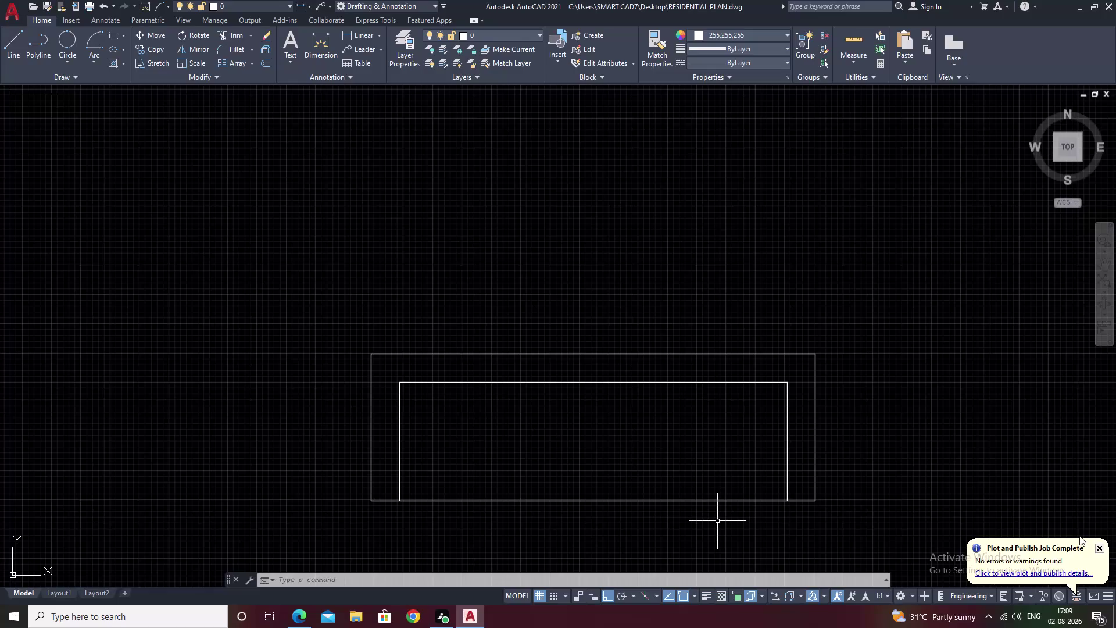
Offset the inner right edge by 41 three times to create seat dividers.
text(o)
key(space)
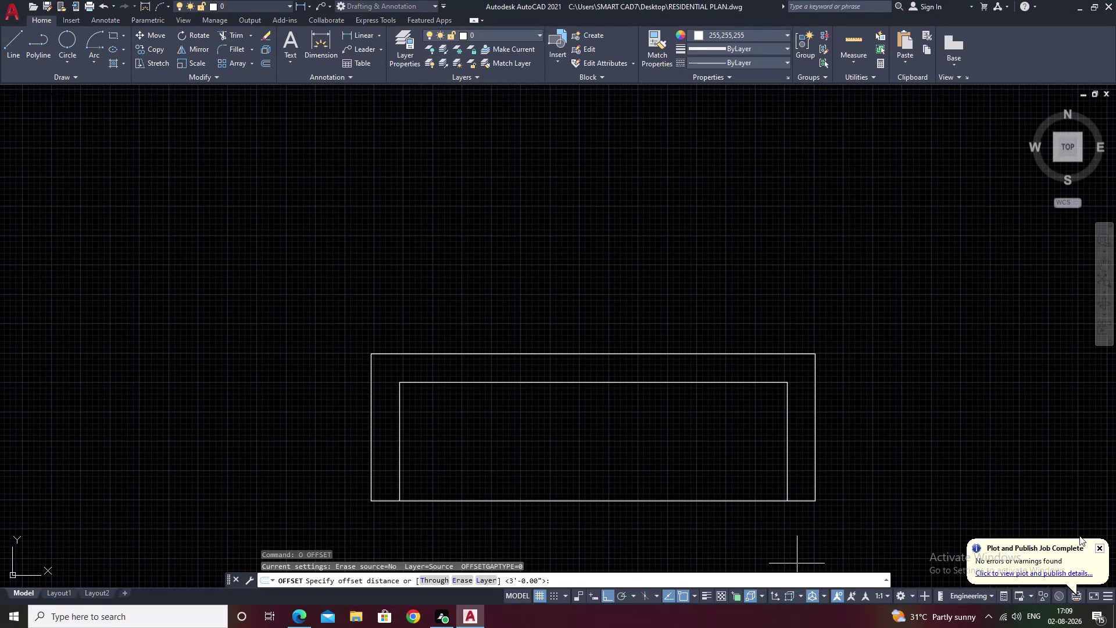
text(41)
key(space)
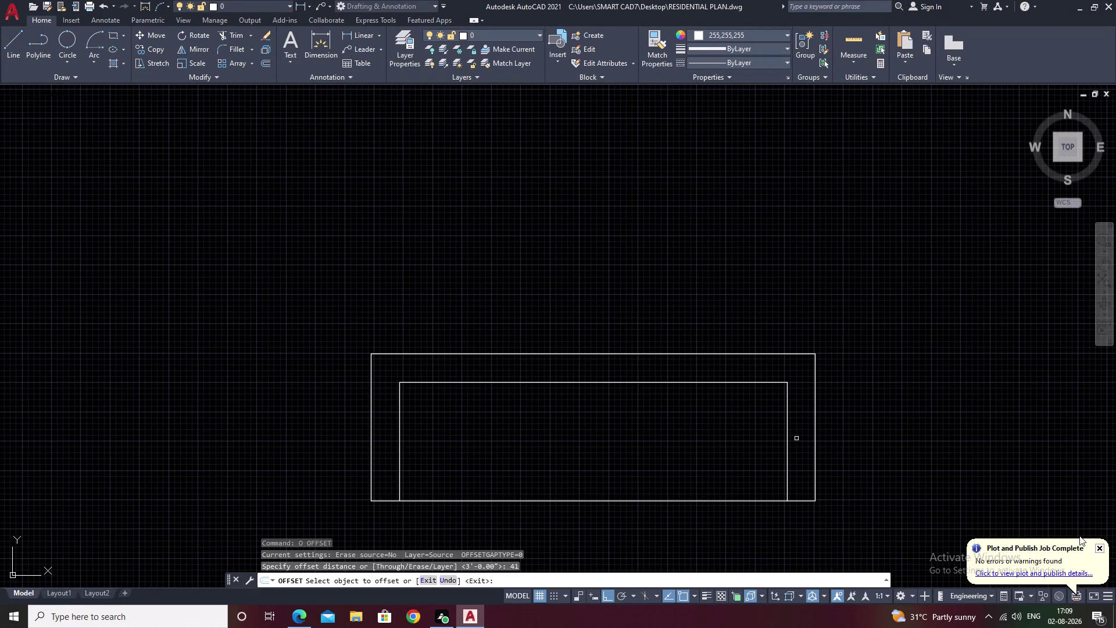
click(788, 439)
click(679, 436)
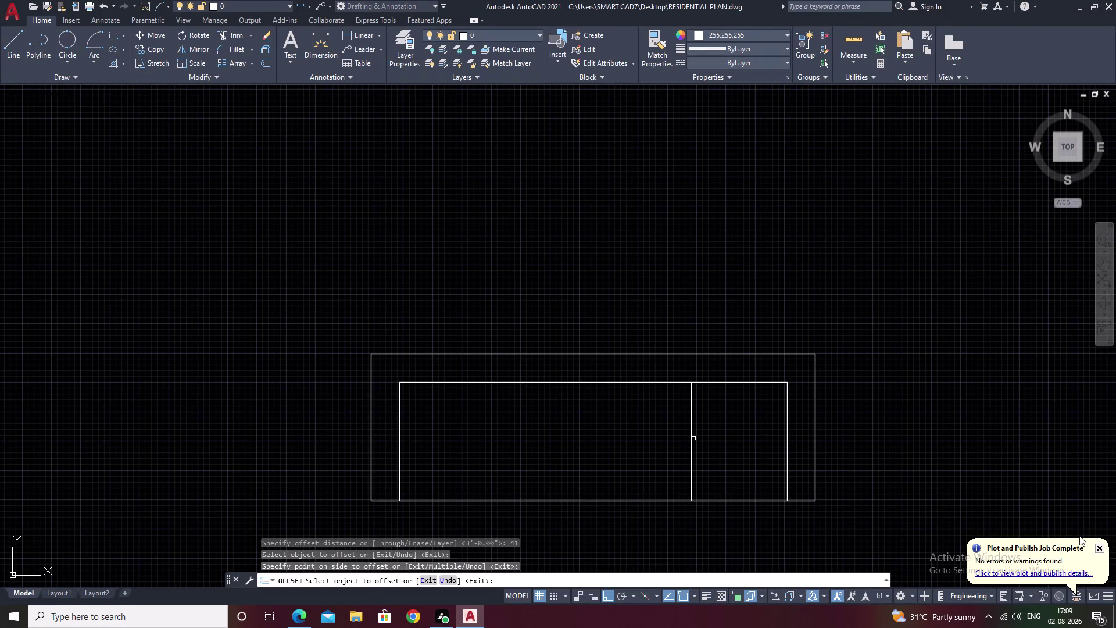
click(692, 439)
click(536, 422)
click(596, 435)
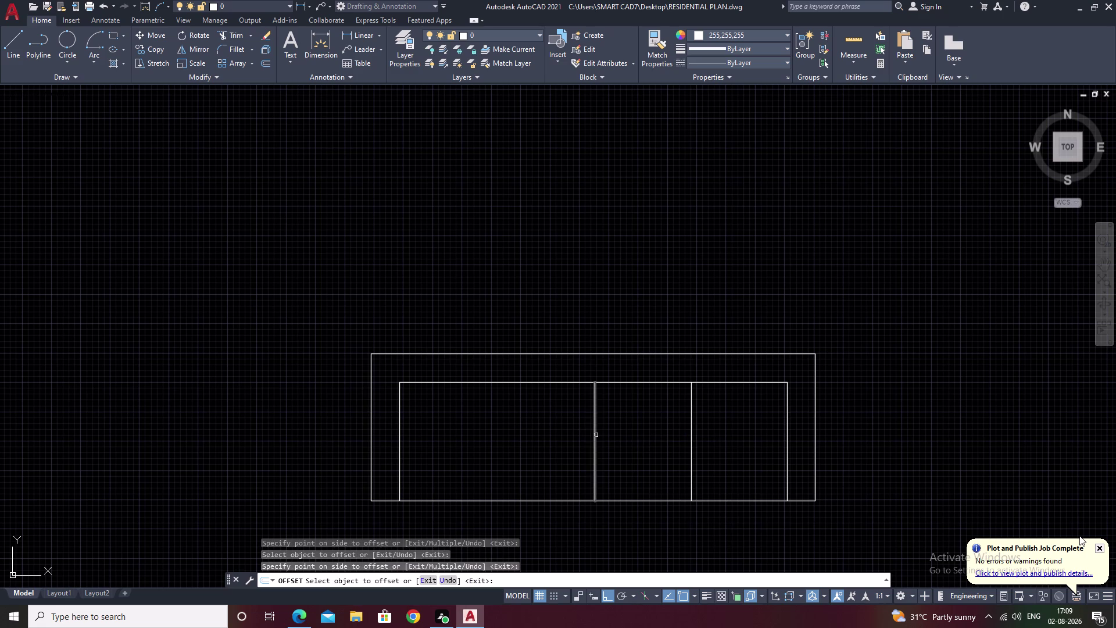
click(457, 419)
Finish the offsets and select the whole divided sofa.
scroll(down, 3)
key(Escape)
drag(635, 383, 652, 536)
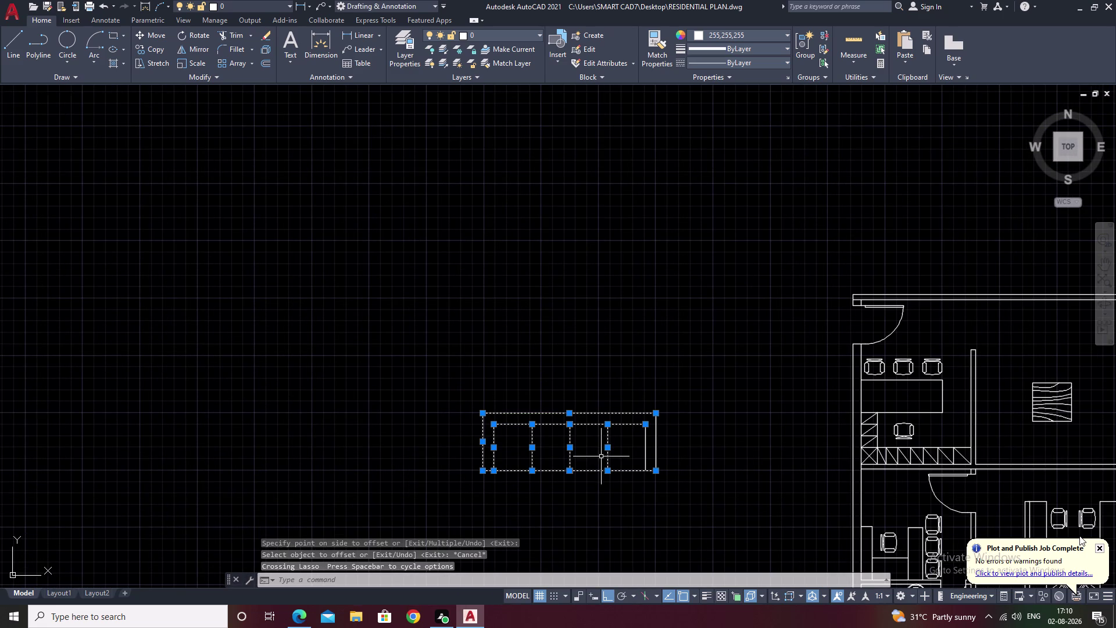
drag(700, 416, 623, 457)
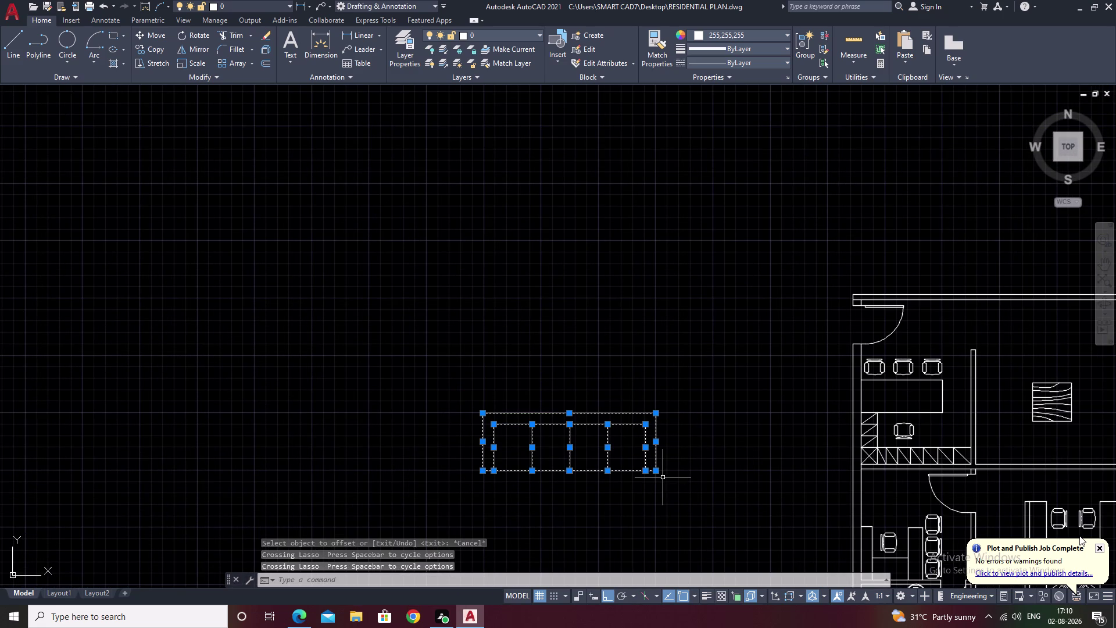
Rotate the sofa 180° about a pivot point with ROTATE.
text(ro)
key(space)
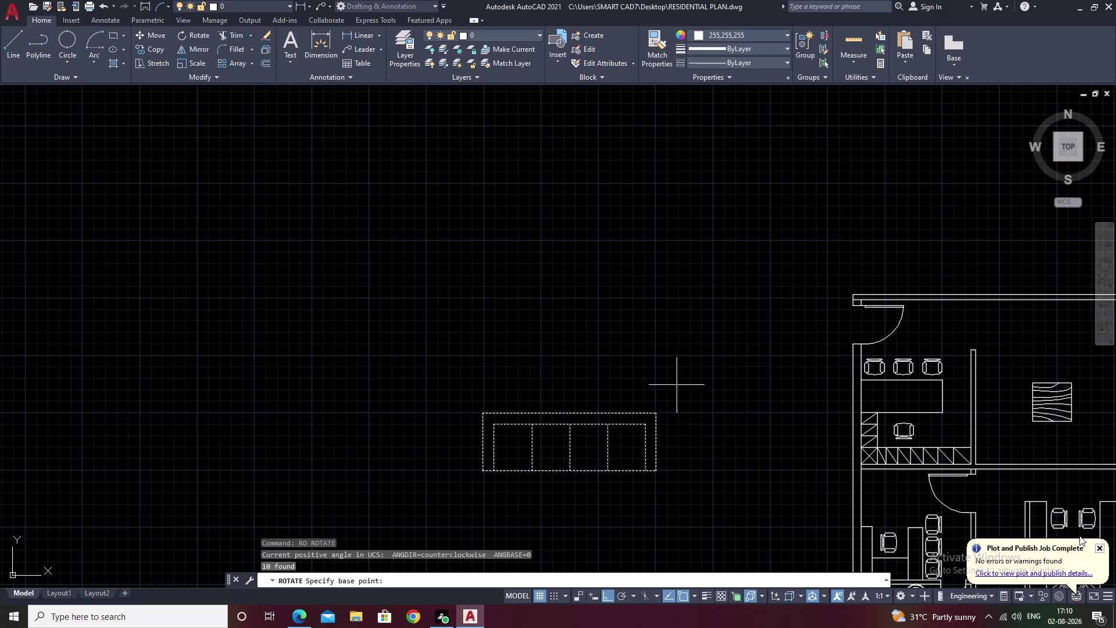
click(660, 416)
click(482, 346)
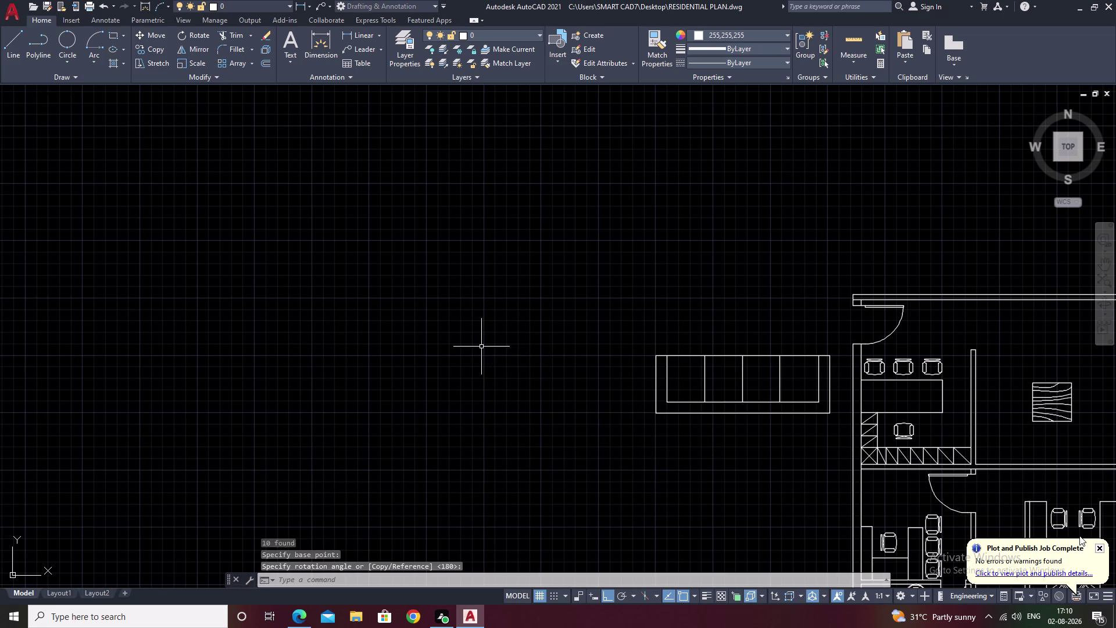
scroll(down, 3)
middle_drag(534, 391, 356, 373)
scroll(up, 3)
drag(514, 308, 368, 412)
key(Escape)
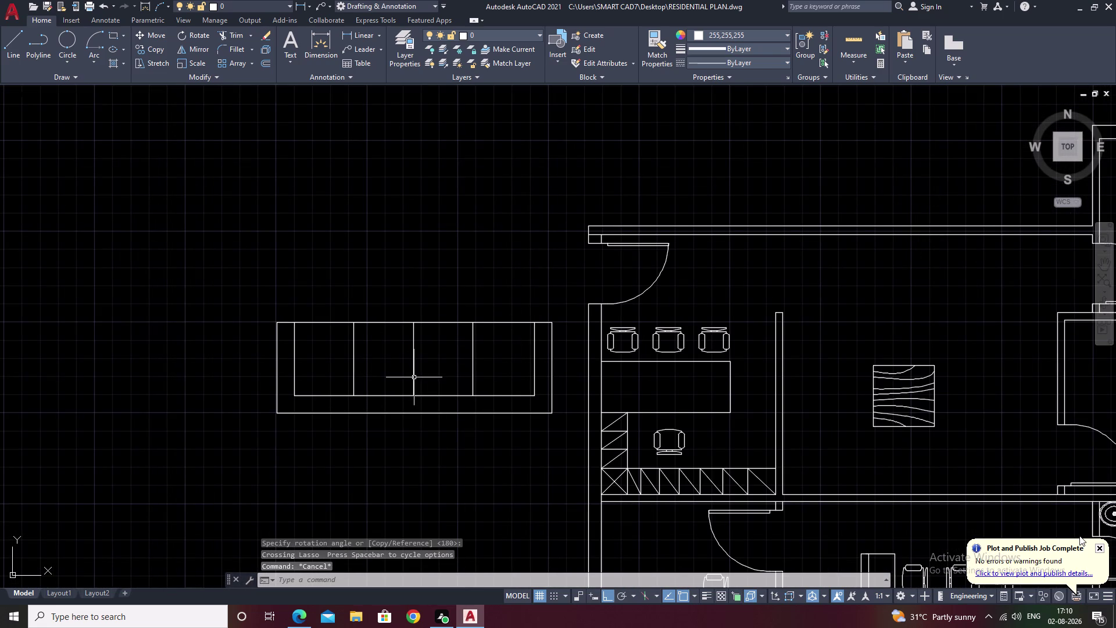
Reselect the sofa and try shrinking it with SCALE.
drag(560, 322, 390, 464)
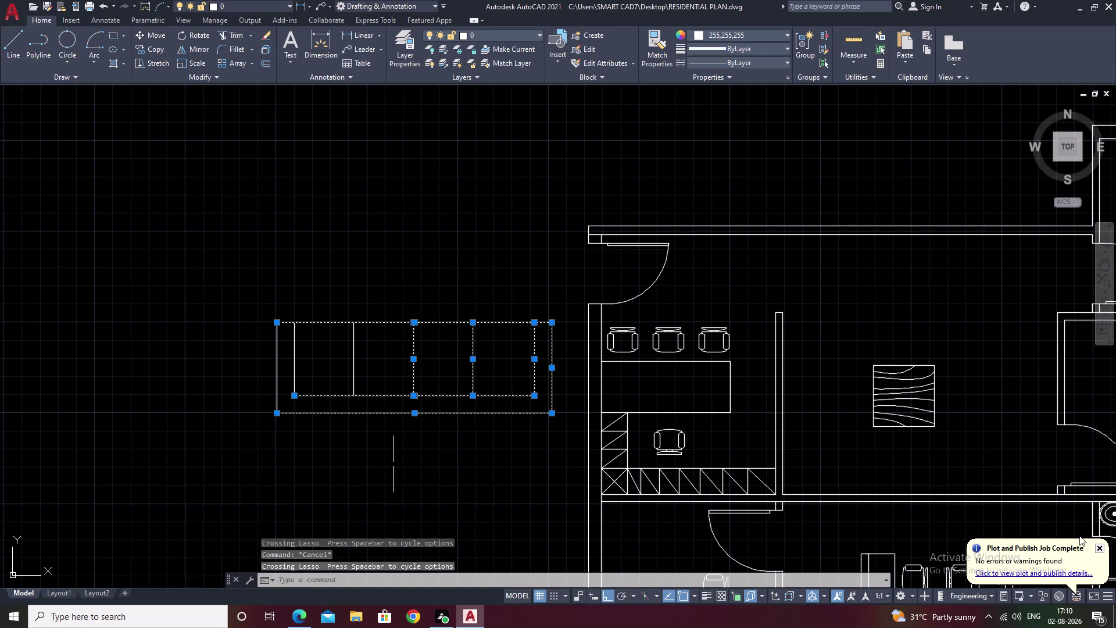
drag(325, 305, 266, 361)
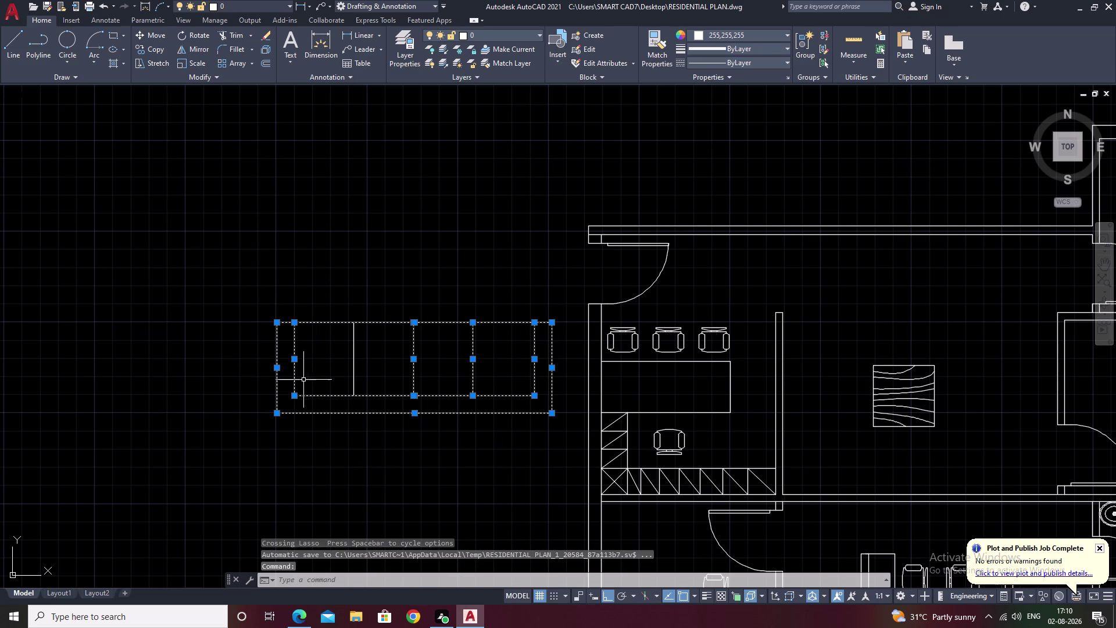
text(sc)
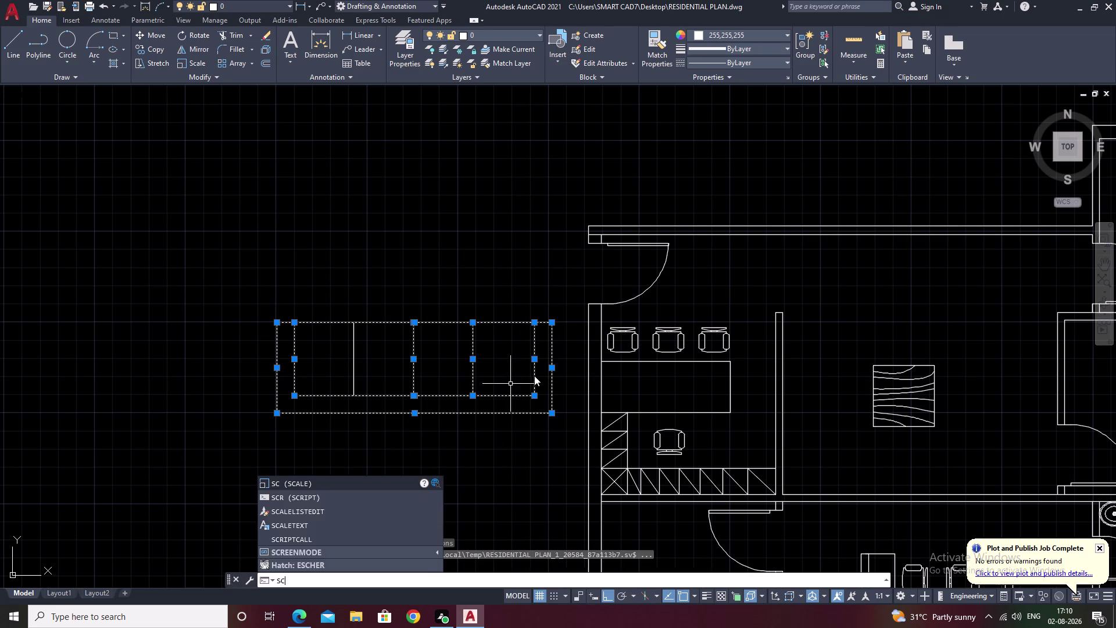
key(space)
drag(551, 323, 545, 328)
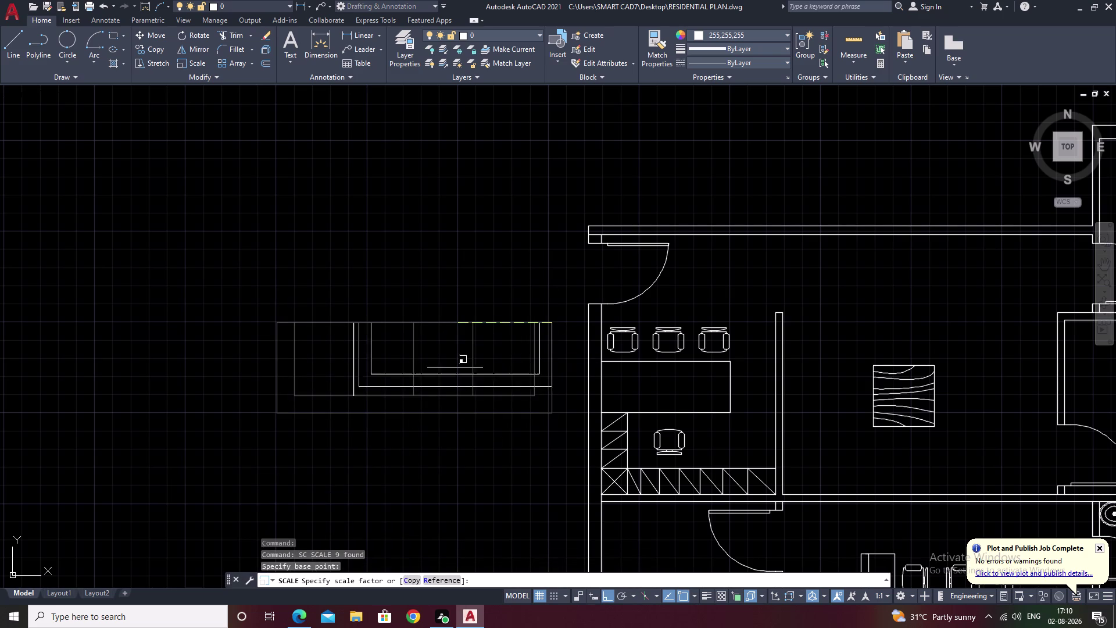
click(455, 368)
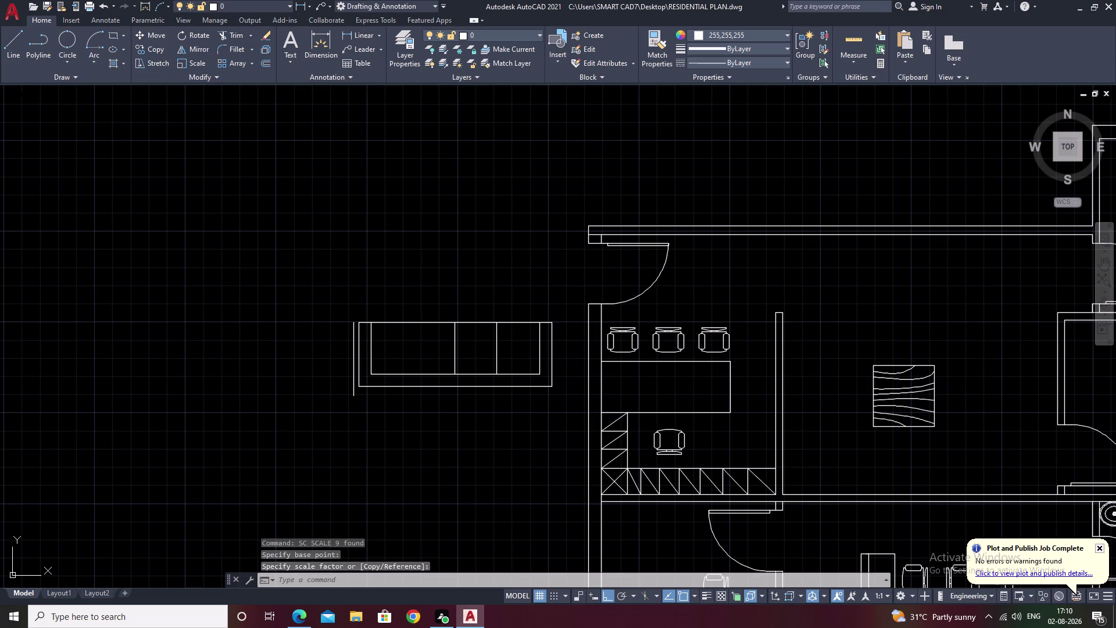
scroll(up, 3)
Erase the stray vertical line left of the sofa.
click(338, 358)
click(342, 358)
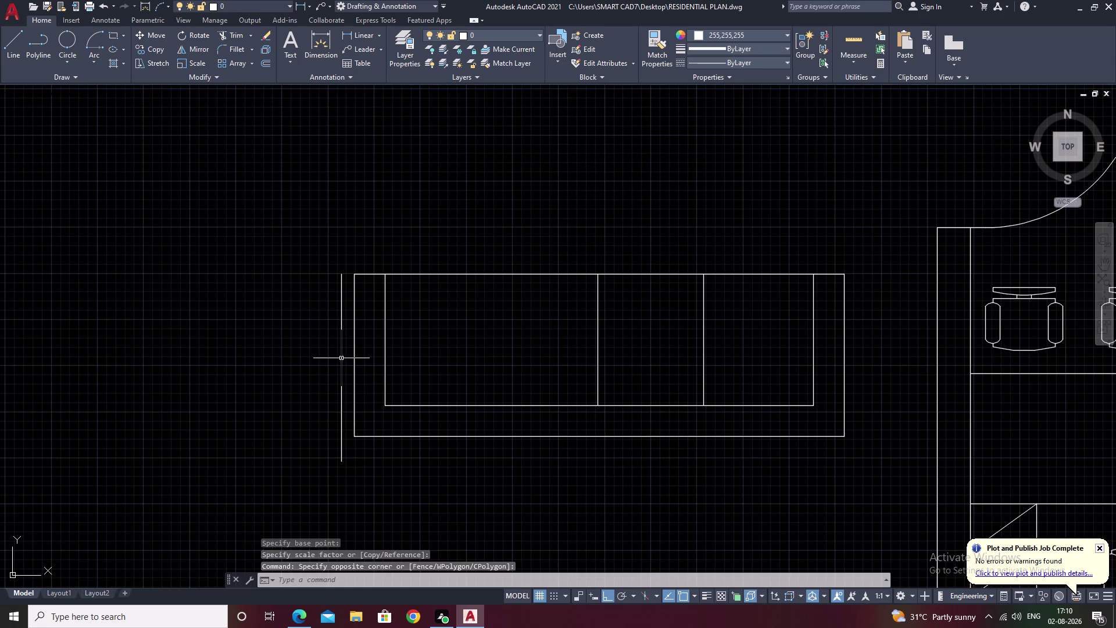
key(Escape)
drag(346, 354, 335, 356)
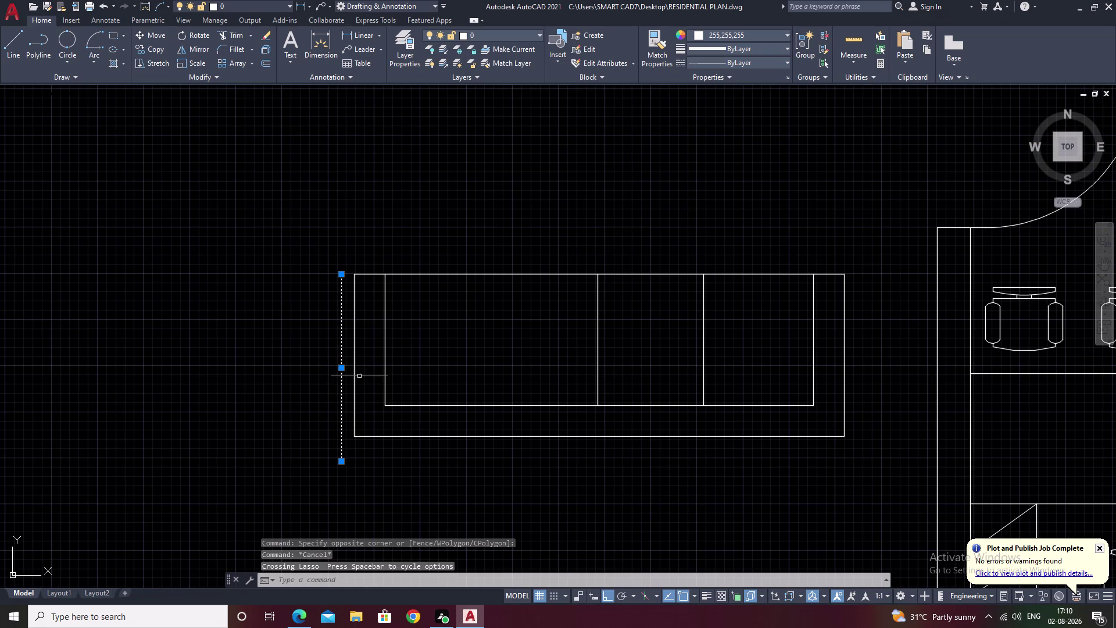
text(e)
key(space)
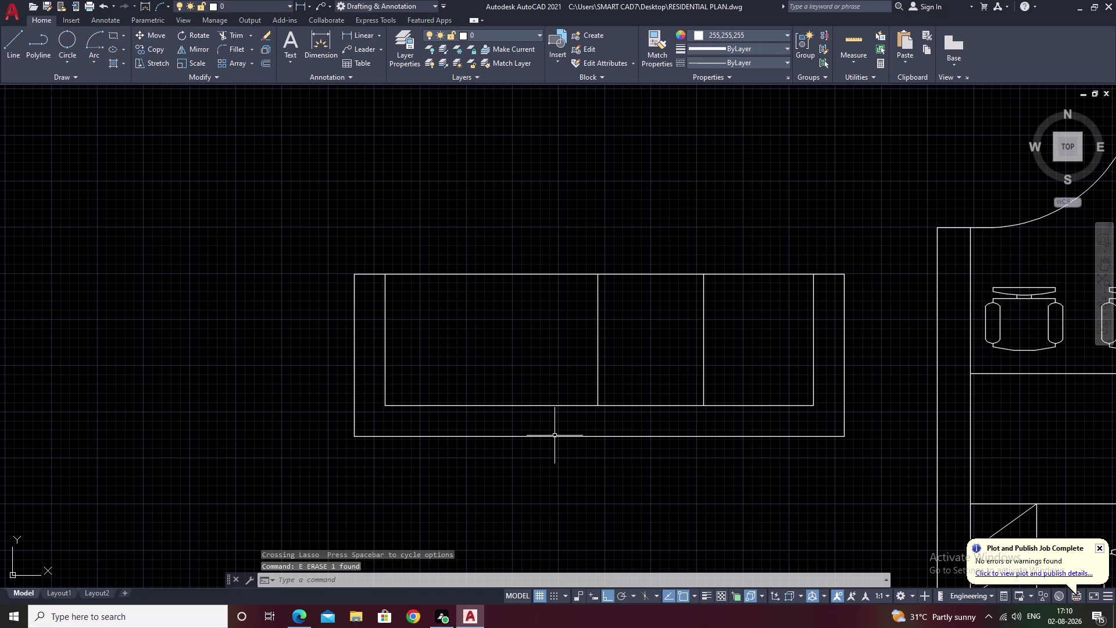
Undo the erase and resize, pan out to the plan, and reselect the sofa.
key(ctrl+z)
key(ctrl+z)
key(ctrl+z)
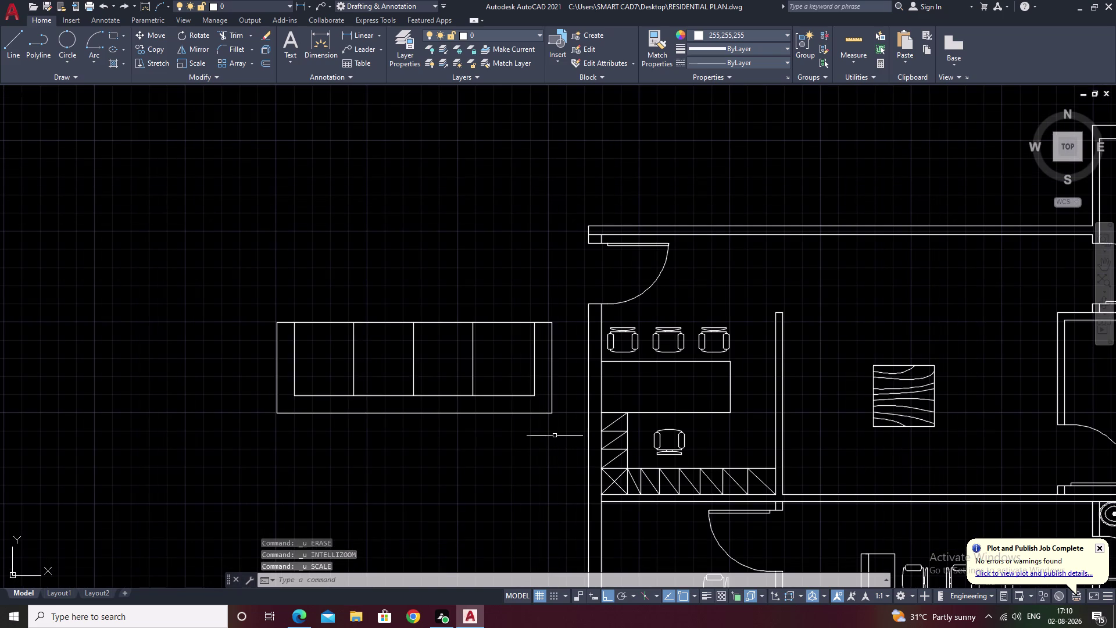
key(ctrl+z)
middle_drag(780, 462, 394, 395)
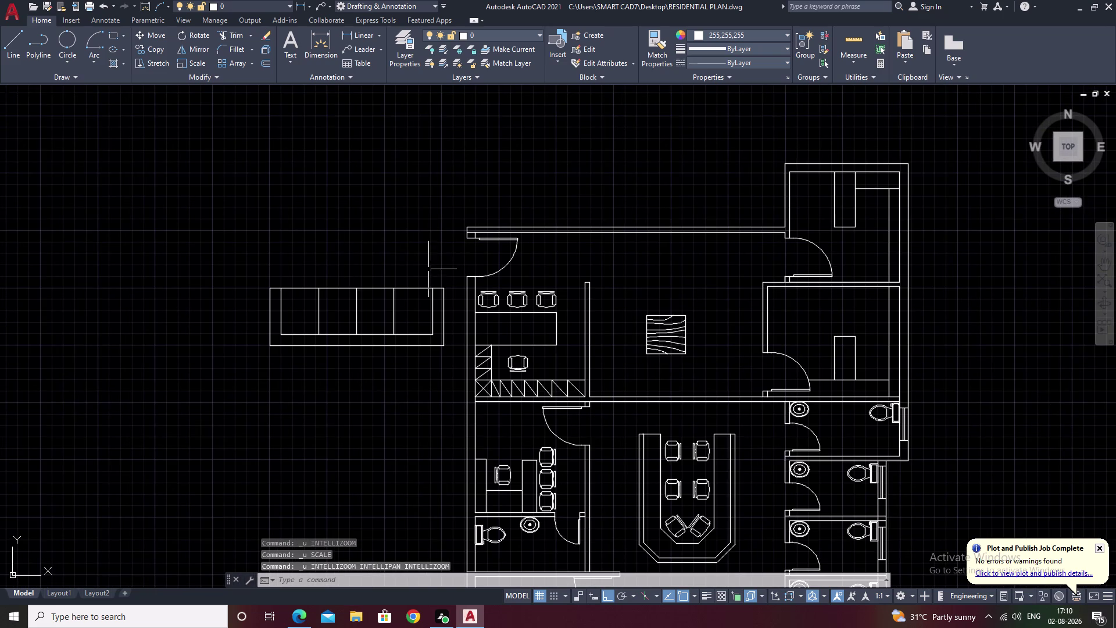
drag(442, 276, 297, 372)
Select the sofa and pan across the plan view.
scroll(up, 3)
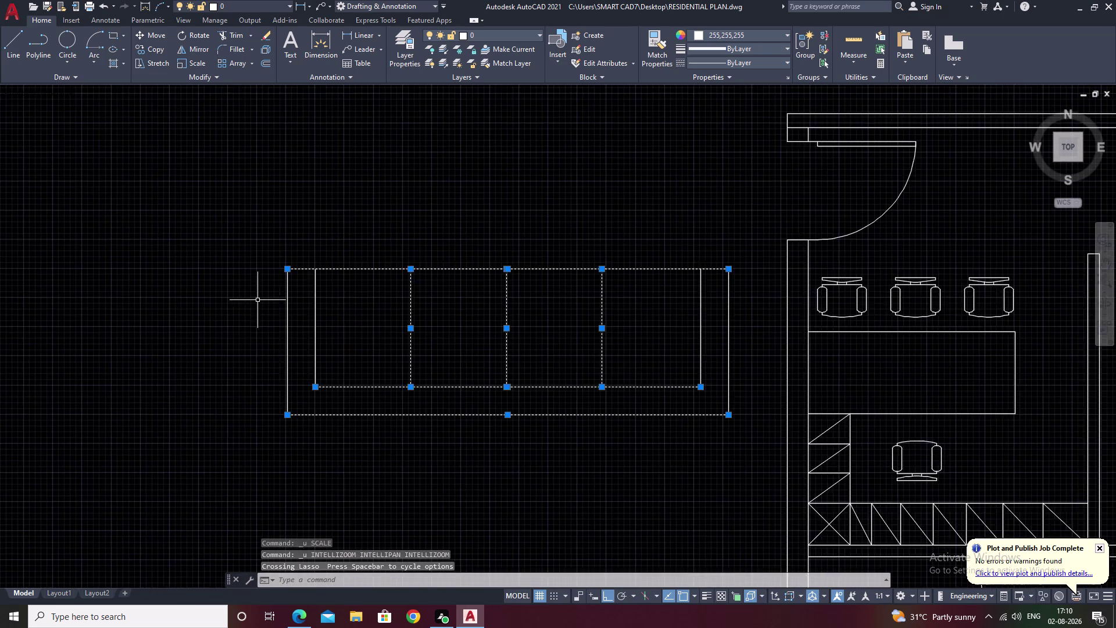
drag(388, 285, 190, 355)
click(252, 352)
scroll(down, 3)
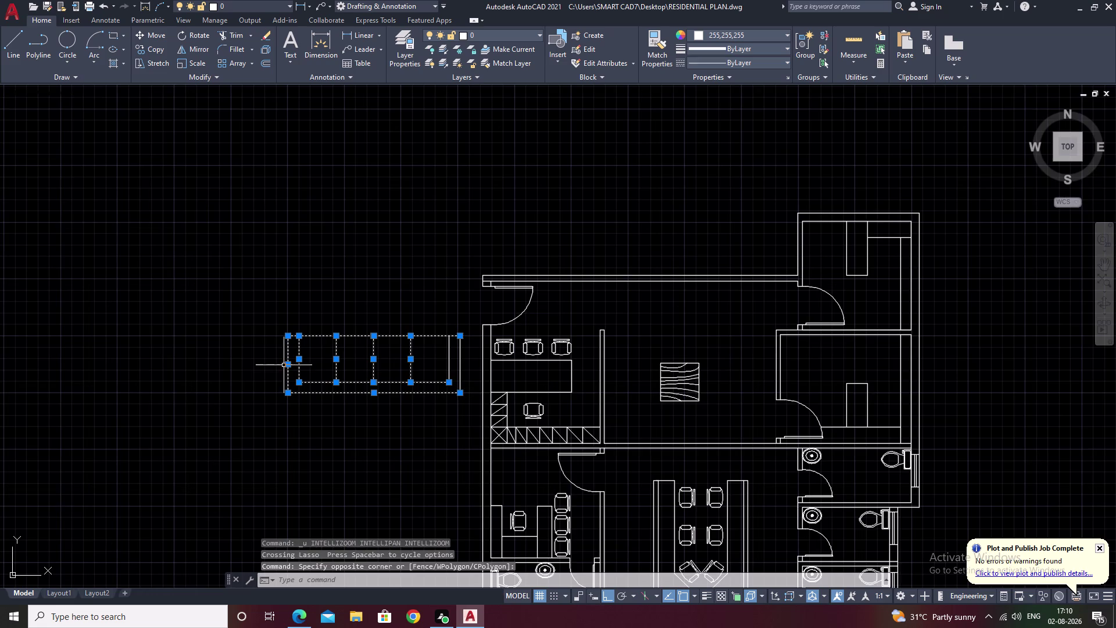
middle_drag(287, 366, 175, 364)
scroll(up, 3)
Shrink the sofa with SCALE to fit beside the room.
drag(580, 381, 395, 413)
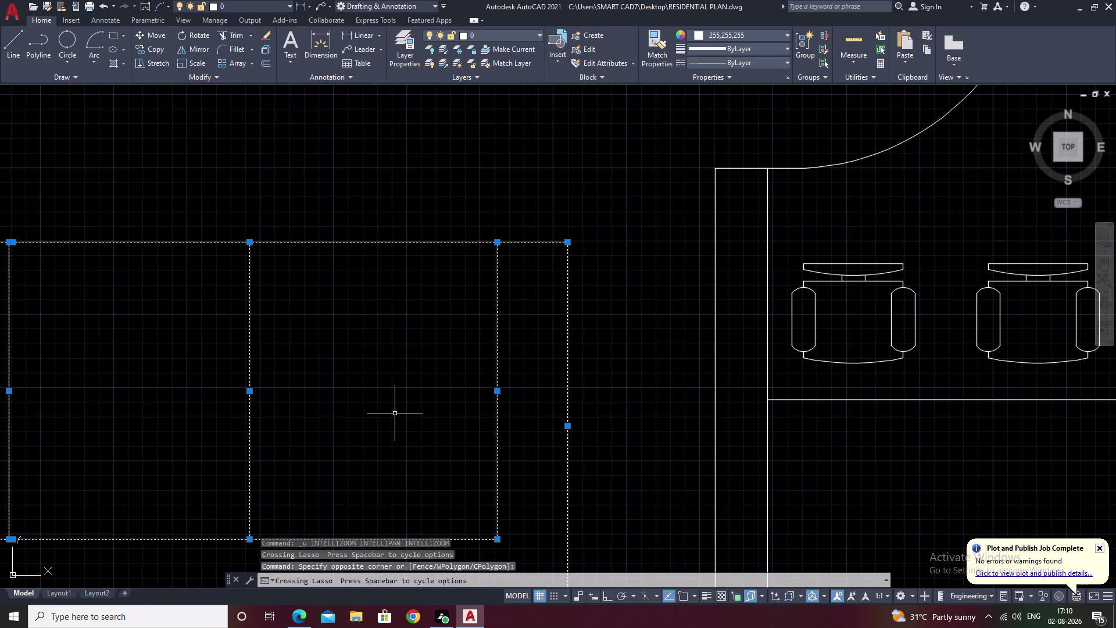
scroll(down, 3)
text(s)
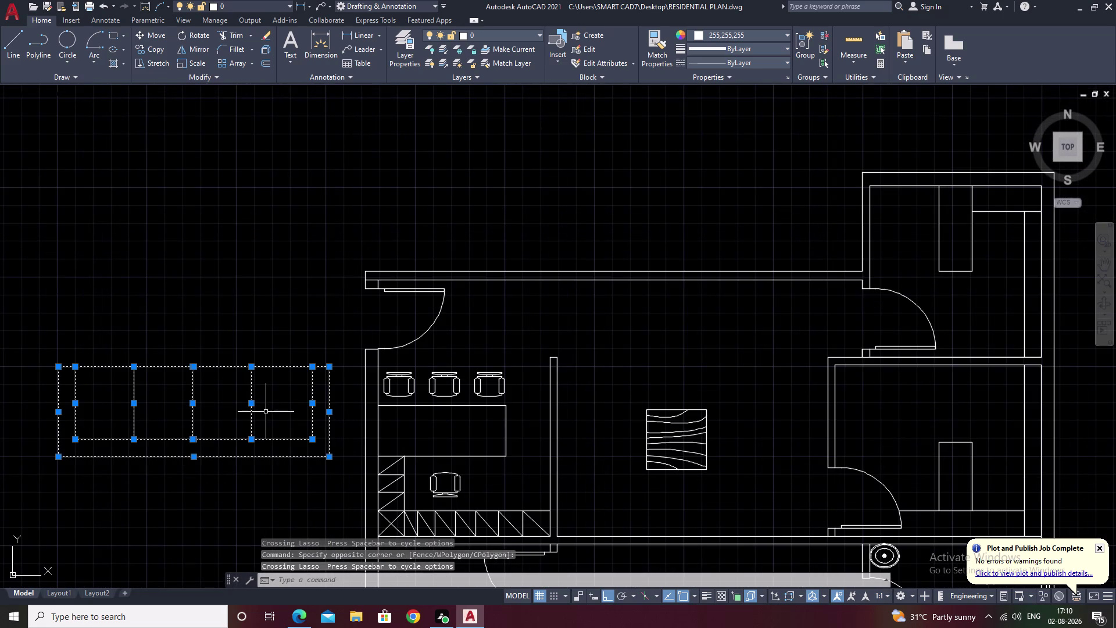
text(c)
key(space)
click(326, 365)
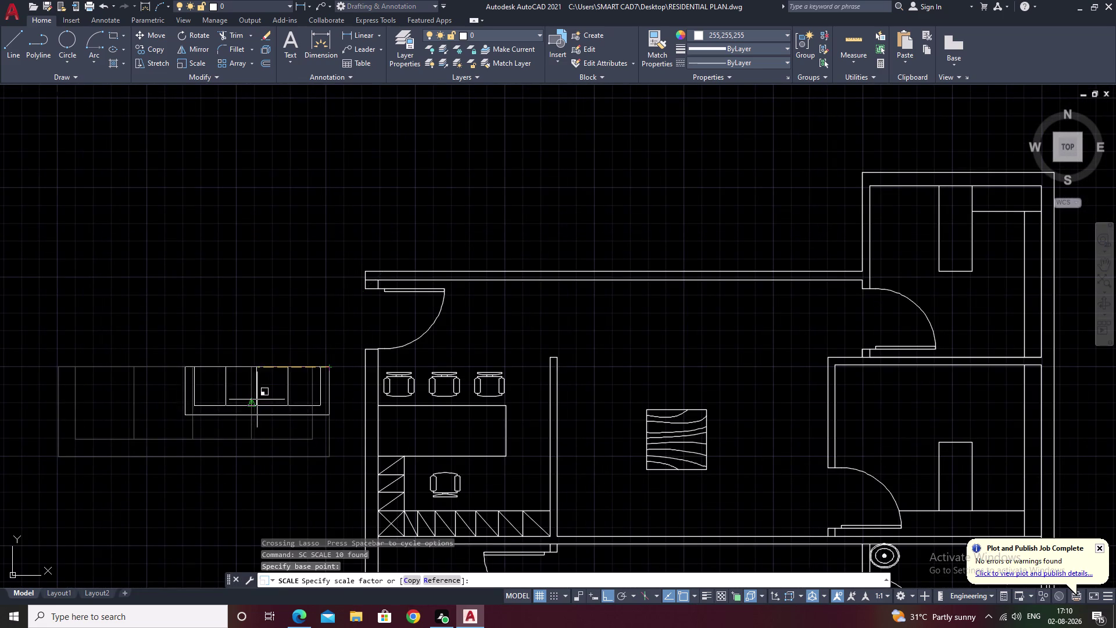
click(254, 403)
key(Escape)
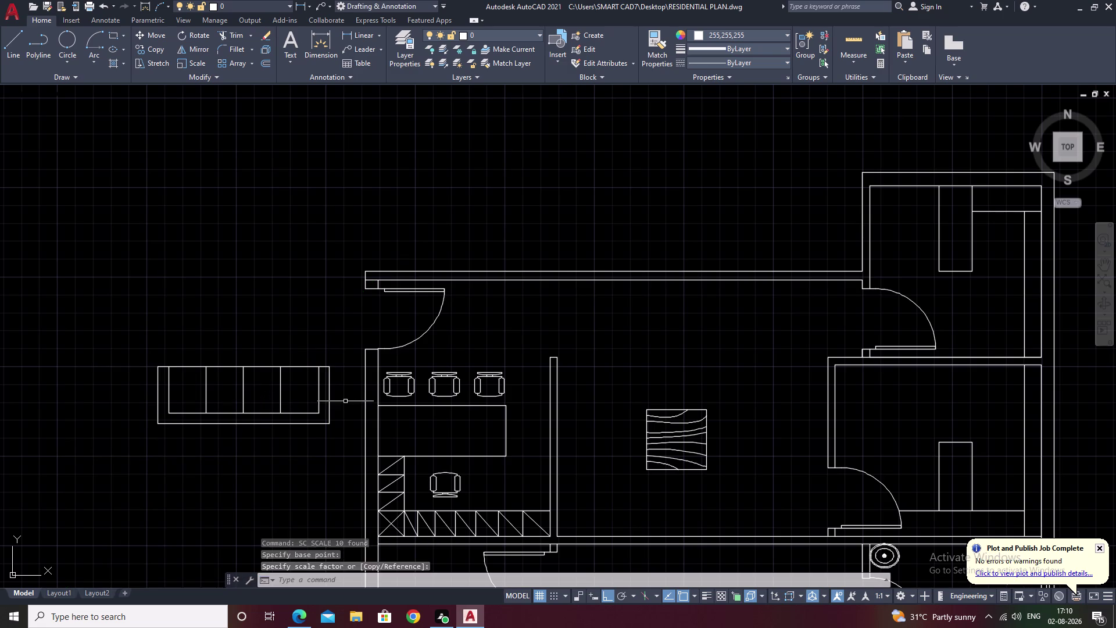
Select all the sofa's lines and JOIN them into polylines.
drag(319, 344, 246, 421)
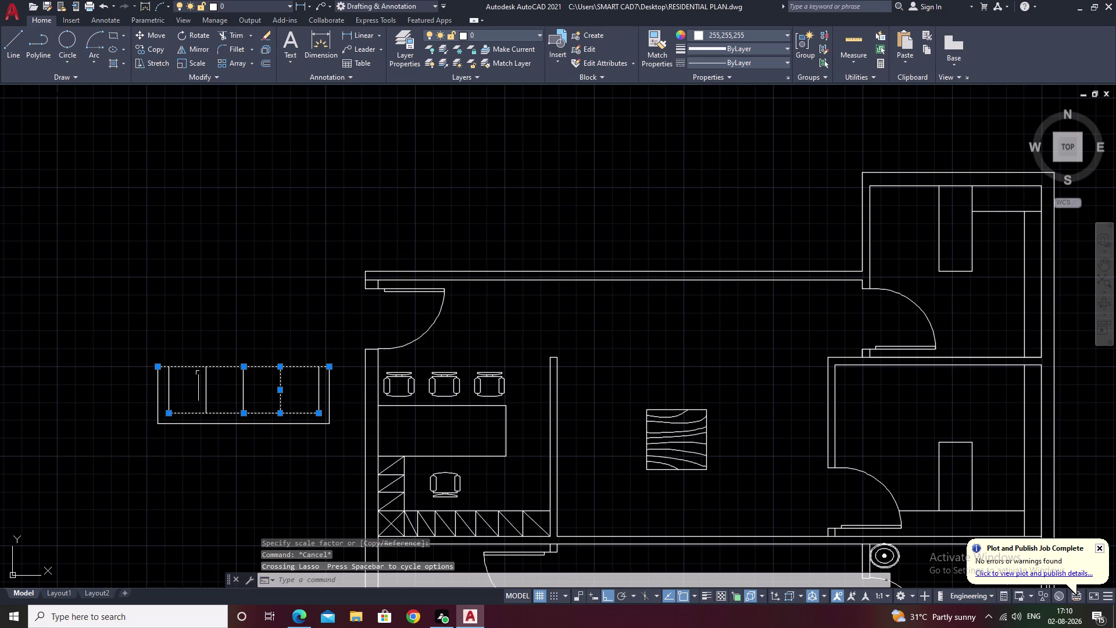
key(Escape)
drag(336, 363, 122, 403)
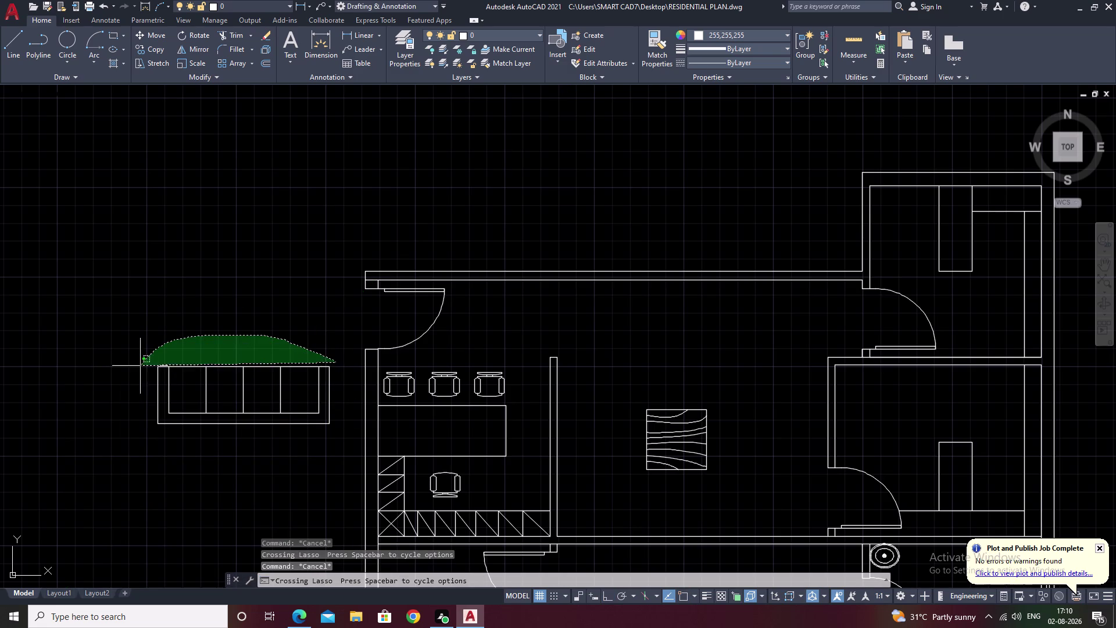
drag(123, 403, 331, 448)
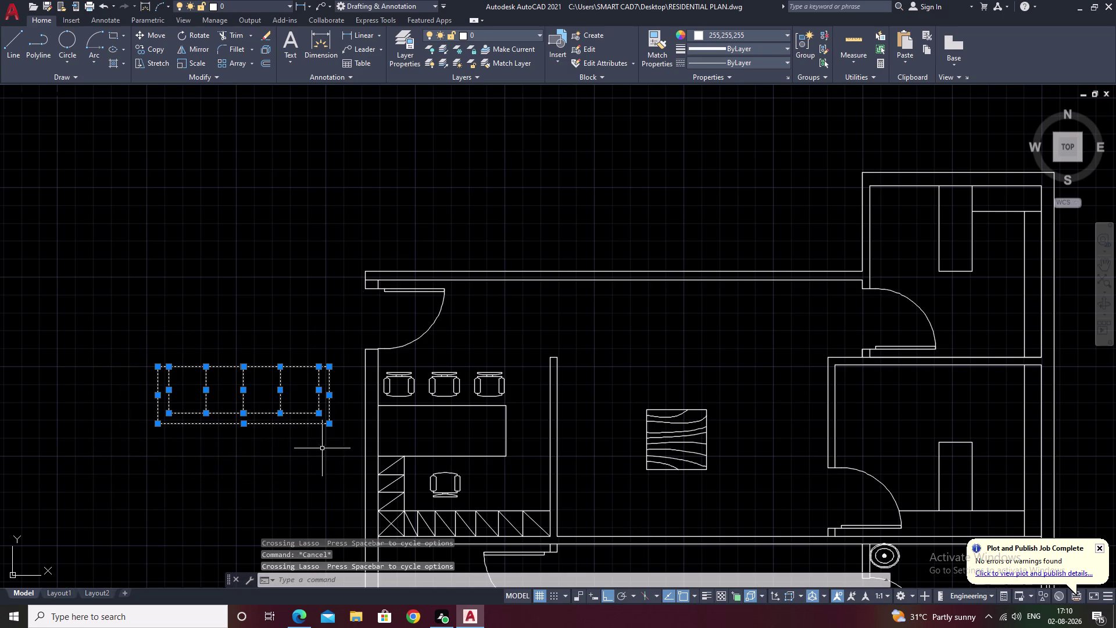
text(j)
key(space)
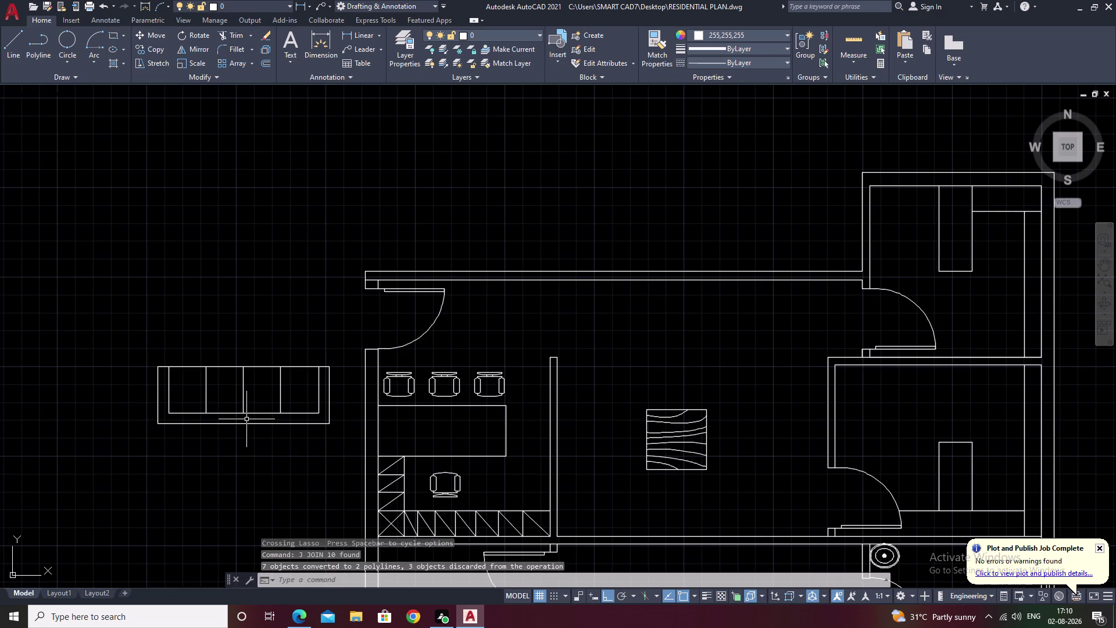
Reselect the joined sofa outlines as a whole.
drag(289, 318, 211, 440)
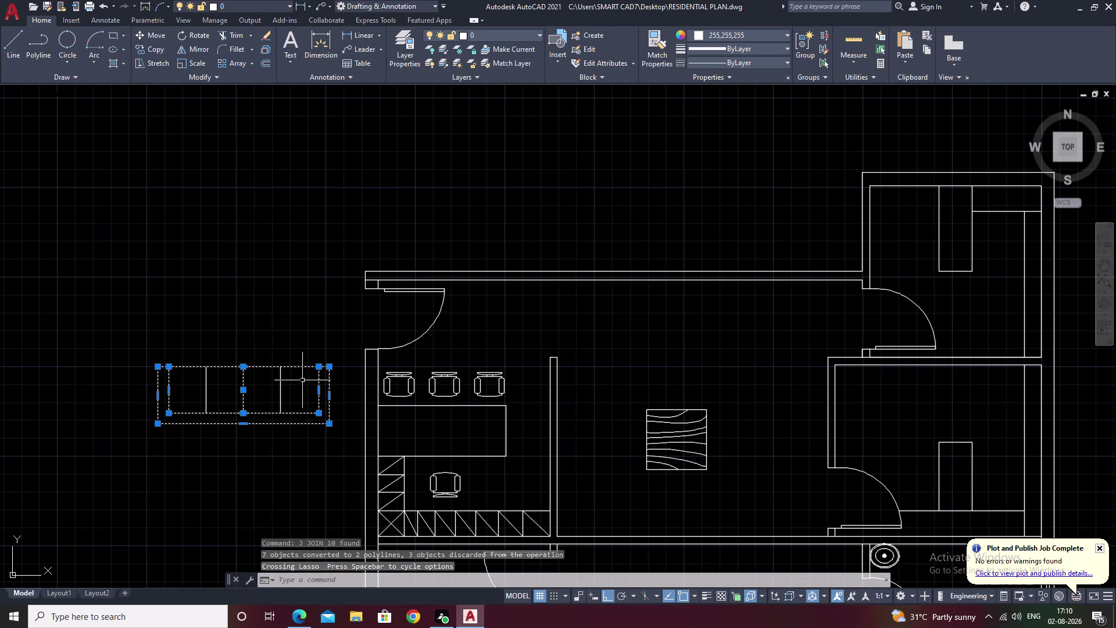
scroll(up, 3)
drag(366, 372, 70, 388)
click(66, 388)
scroll(down, 3)
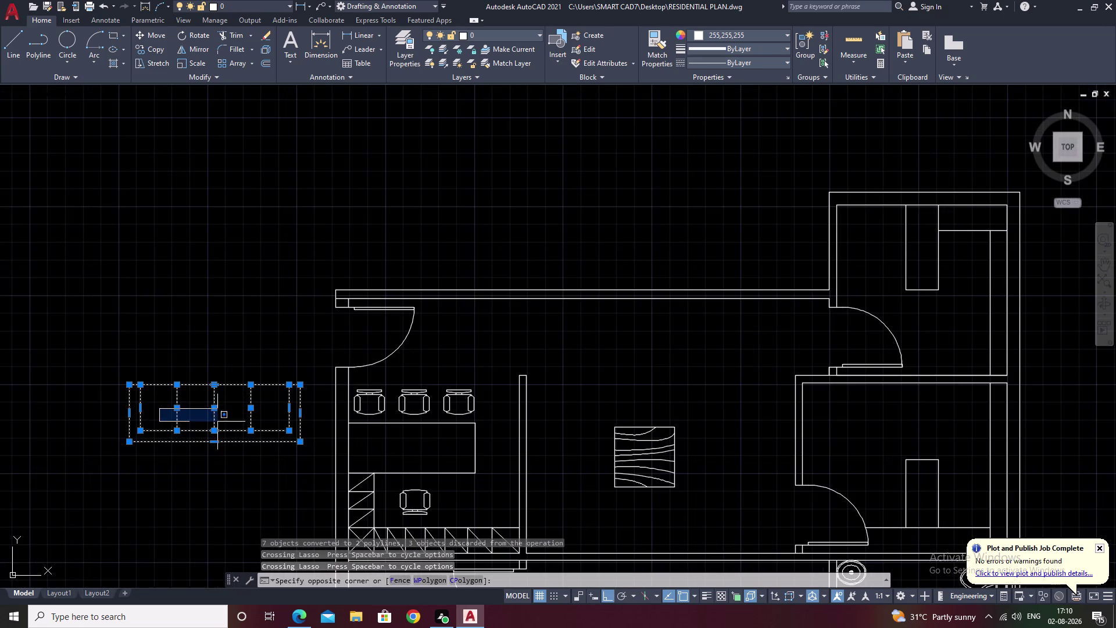
click(134, 336)
key(Escape)
drag(304, 380, 320, 490)
click(321, 490)
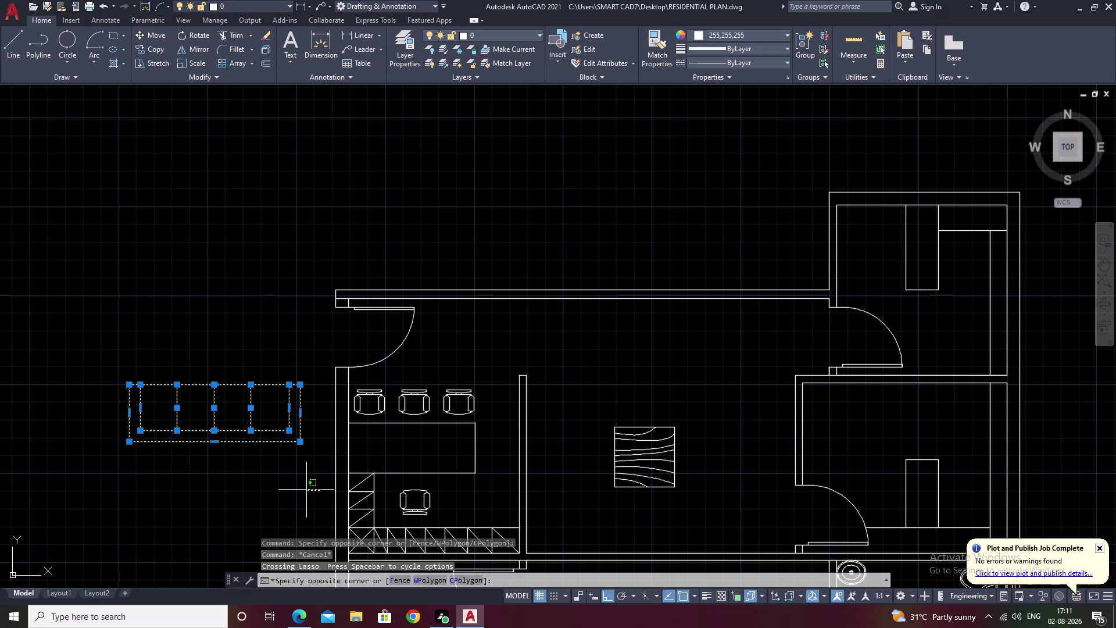
Start moving the sofa, pan toward the wood-grain table, then cancel.
text(m)
key(space)
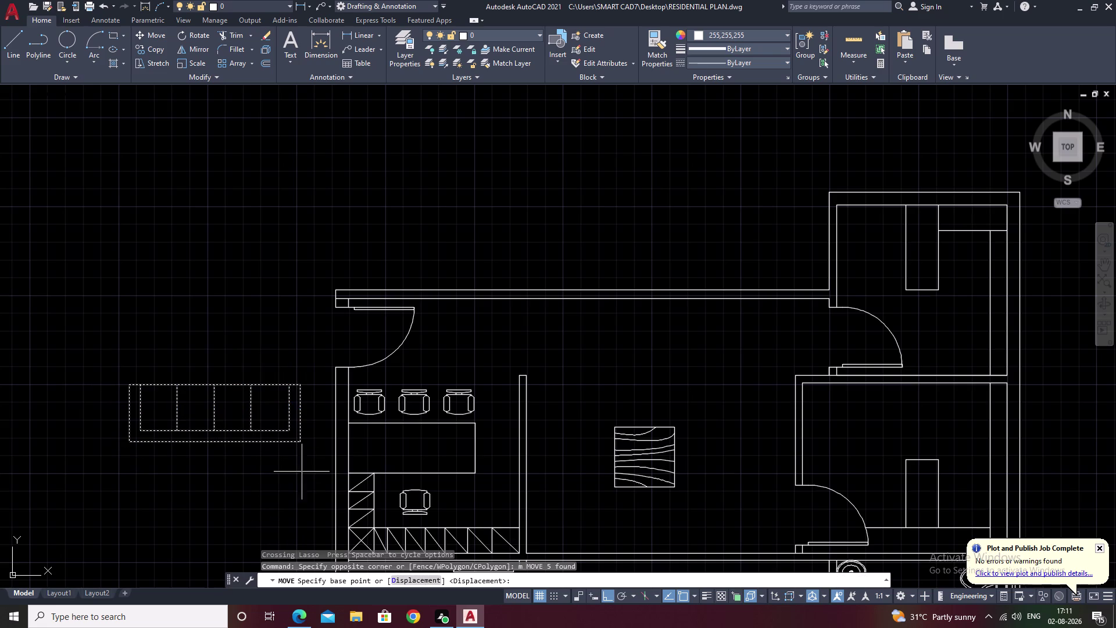
click(301, 385)
scroll(up, 3)
middle_drag(687, 529, 635, 428)
scroll(down, 3)
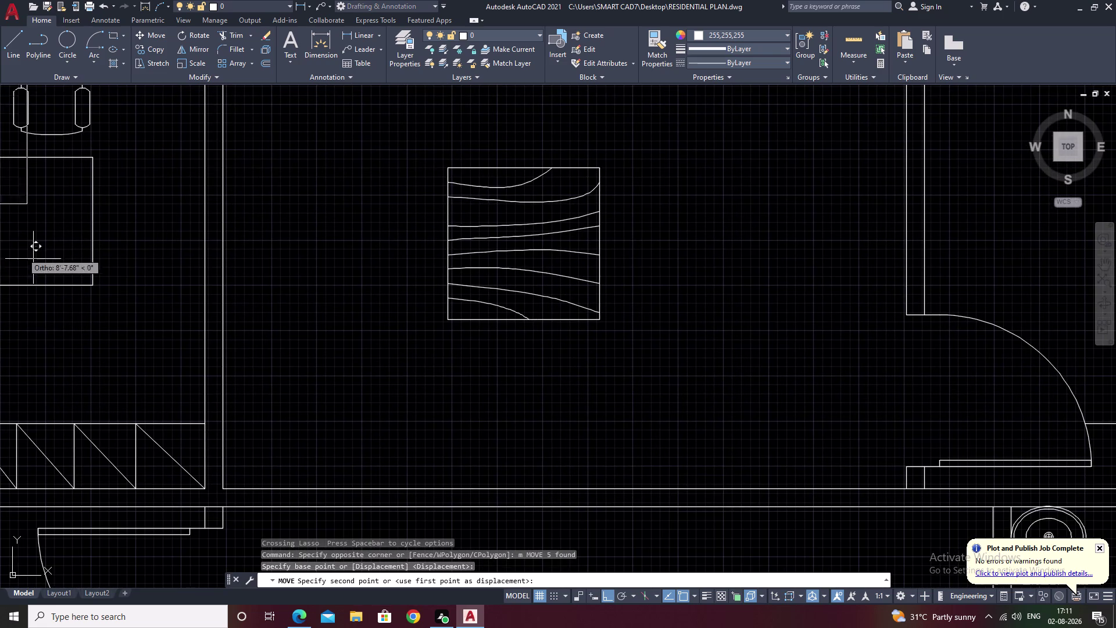
scroll(down, 3)
scroll(down, 3)
click(112, 324)
key(Escape)
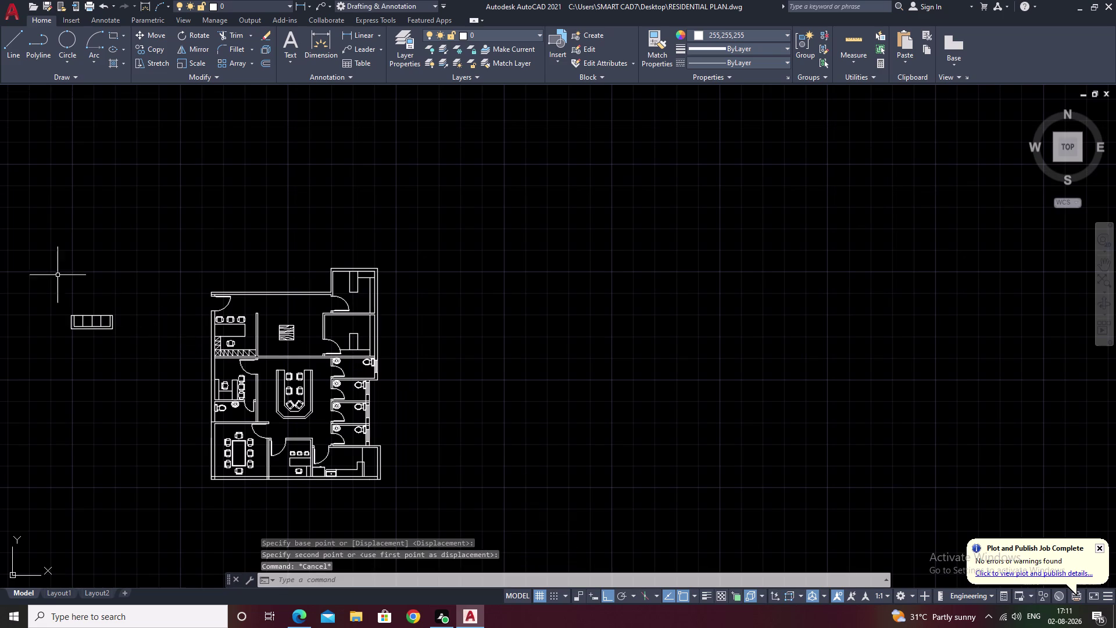
Move the sofa against the living room's lower wall with Ortho off.
drag(113, 272, 209, 412)
key(m)
key(space)
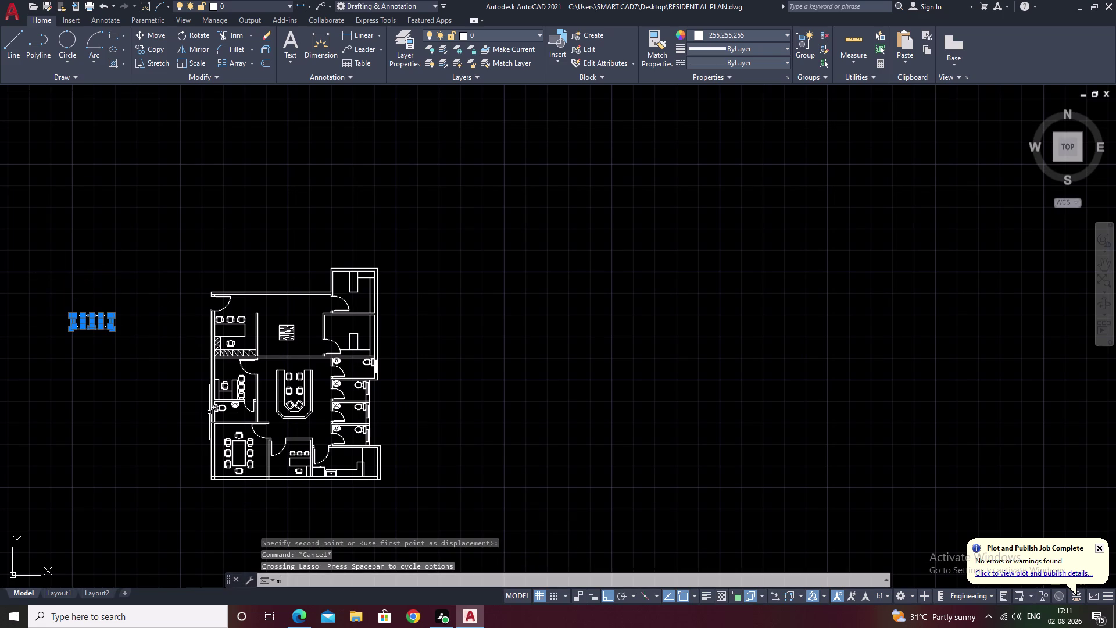
scroll(up, 3)
scroll(up, 3)
middle_drag(87, 308, 868, 525)
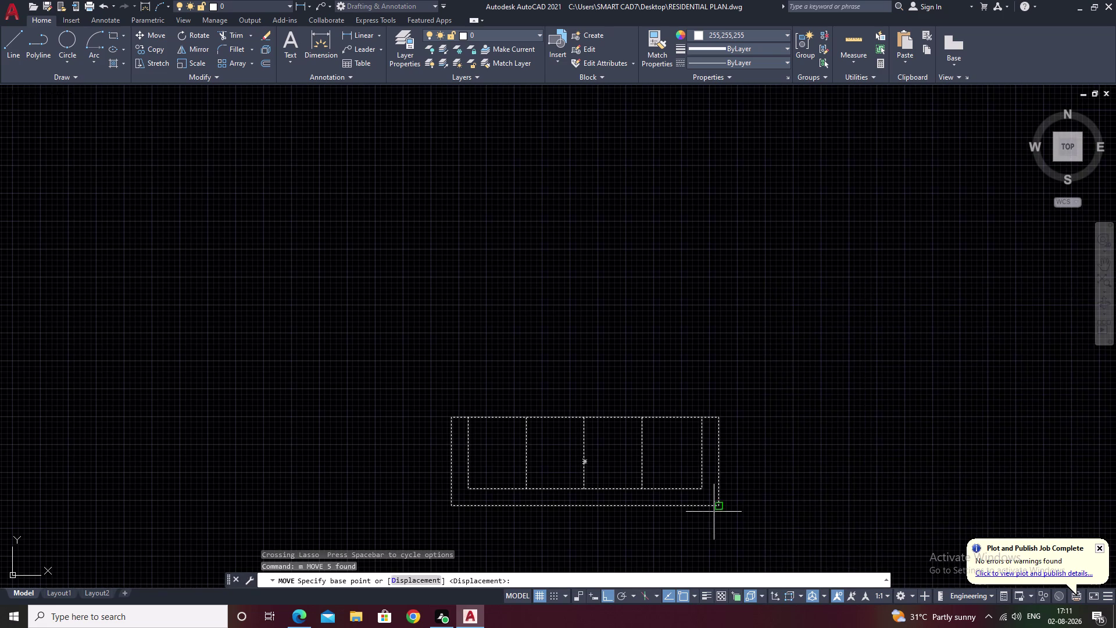
click(718, 507)
scroll(down, 3)
middle_drag(613, 518, 0, 416)
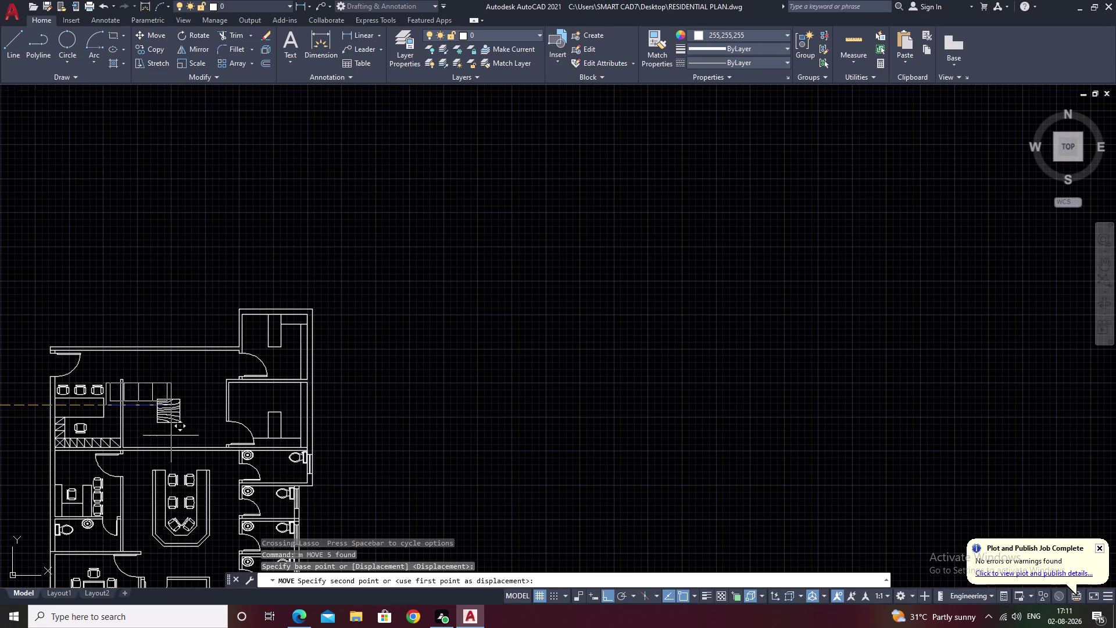
scroll(up, 3)
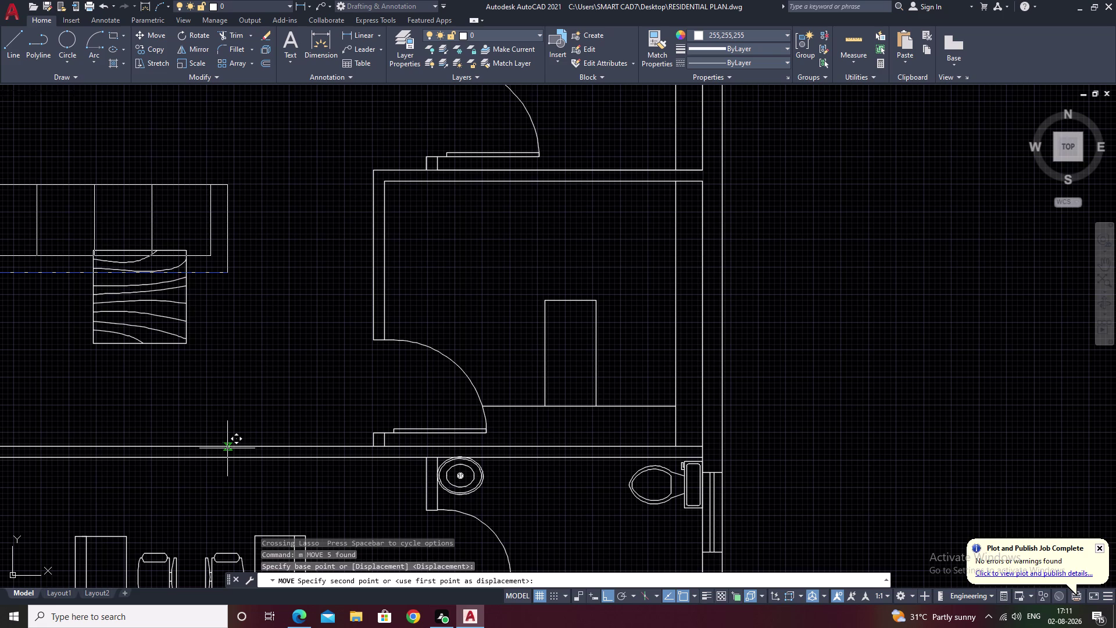
key(F8)
middle_drag(252, 444, 417, 443)
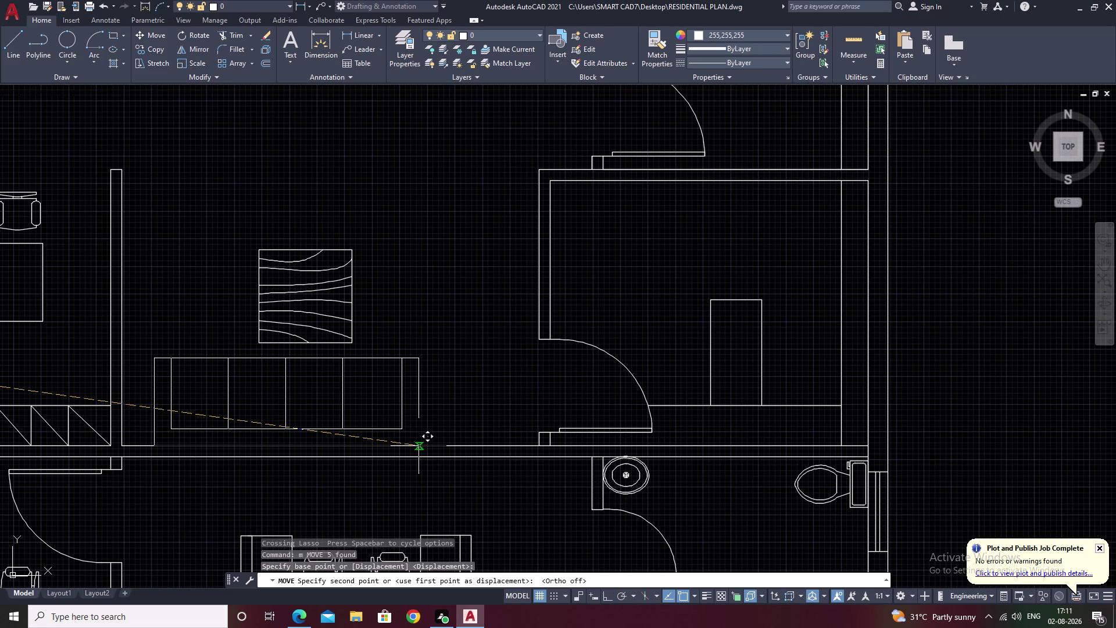
click(421, 446)
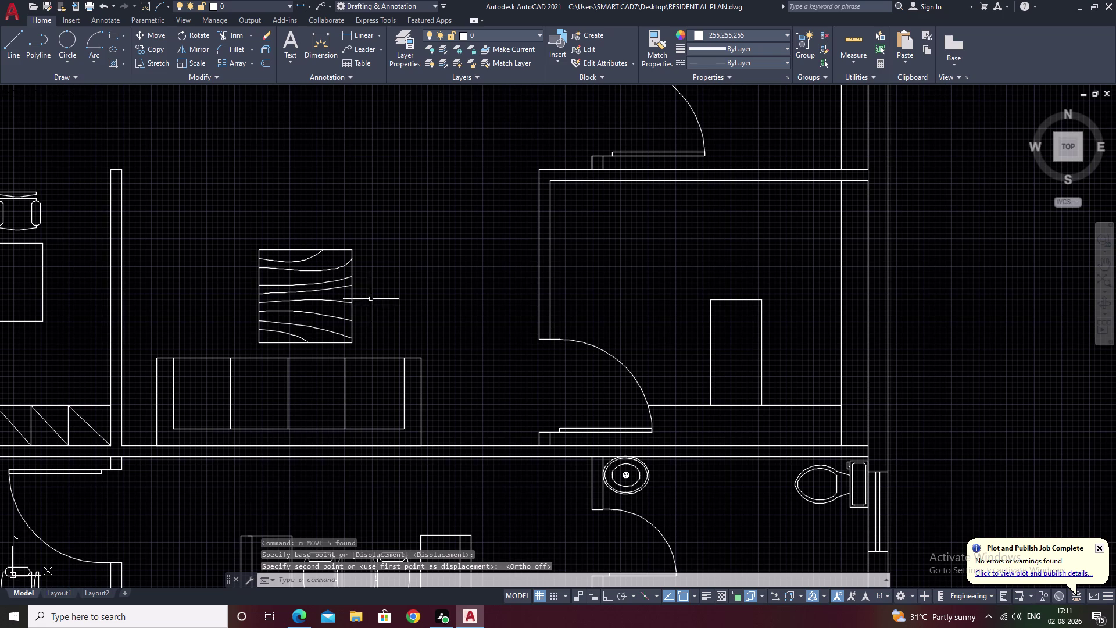
Select the wood-grain table and make a first move above the sofa.
key(Escape)
drag(401, 264, 290, 314)
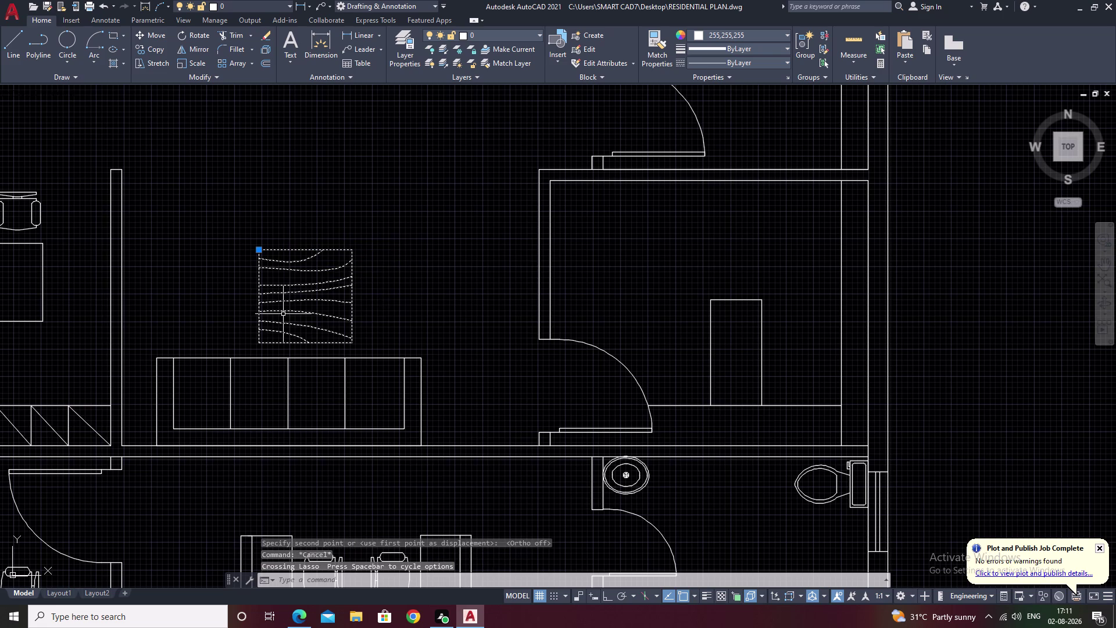
text(m)
key(space)
click(312, 298)
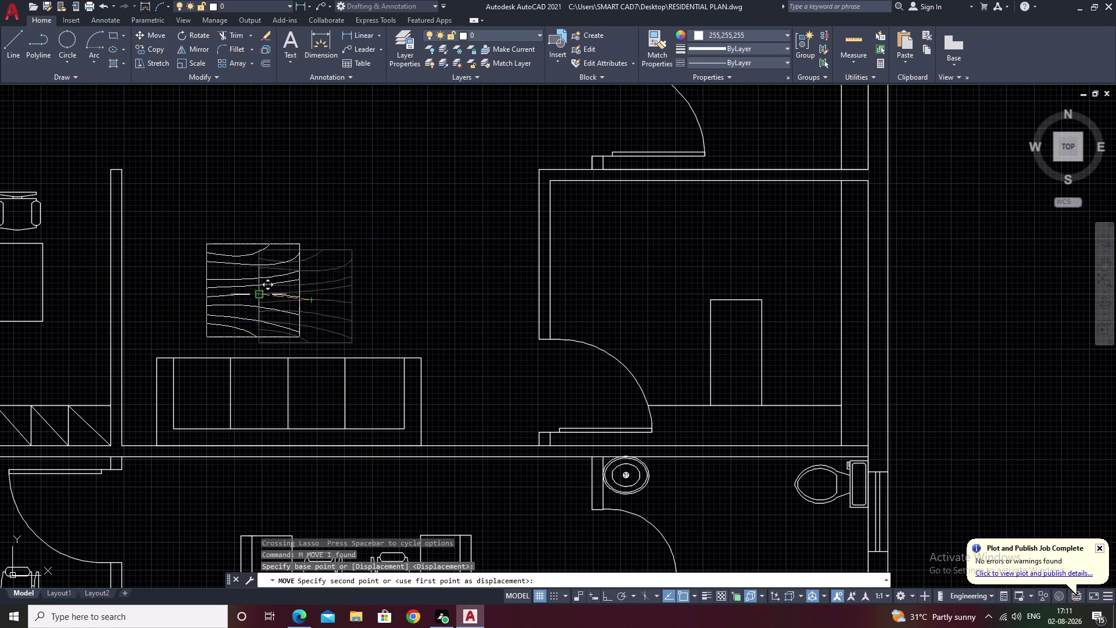
click(294, 299)
scroll(down, 3)
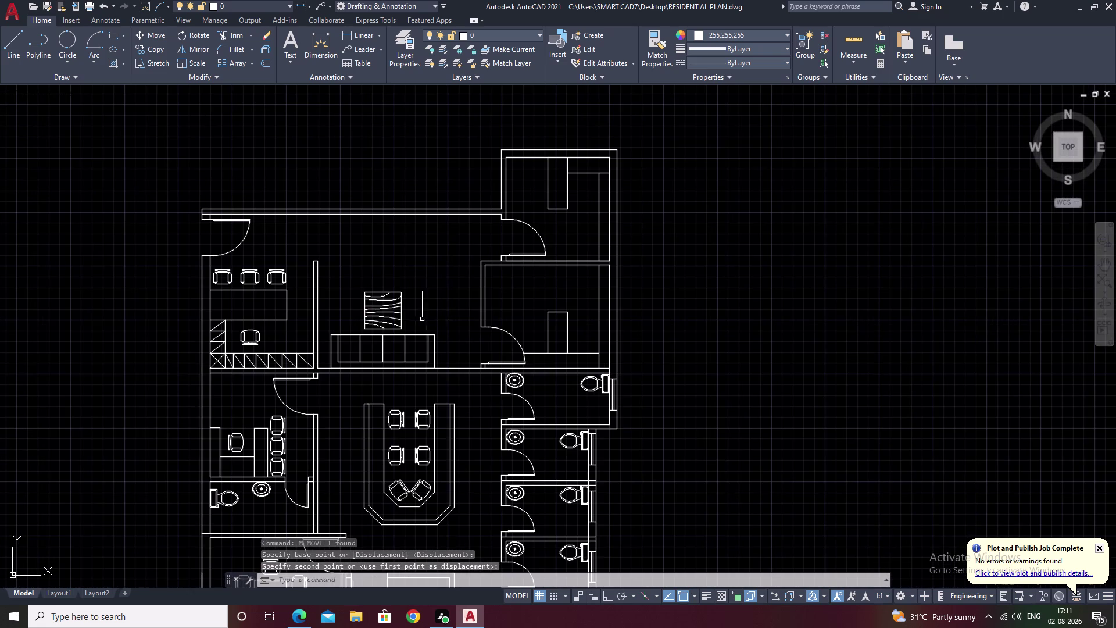
Reselect the table and restart MOVE several times.
drag(399, 296, 377, 313)
click(376, 313)
text(m)
key(space)
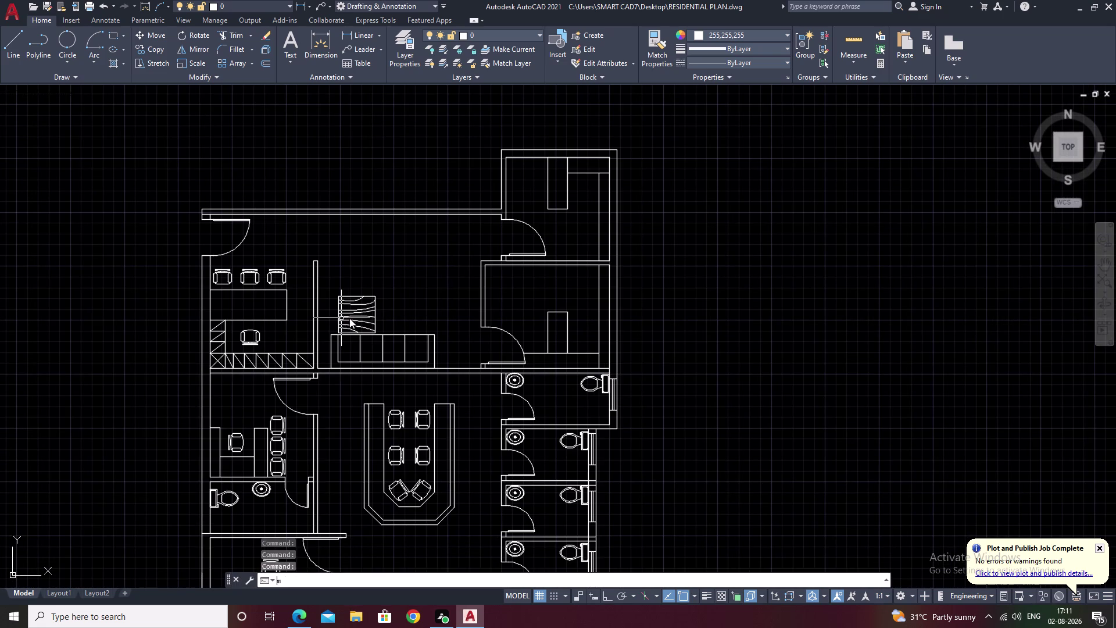
drag(395, 288, 336, 322)
text(m)
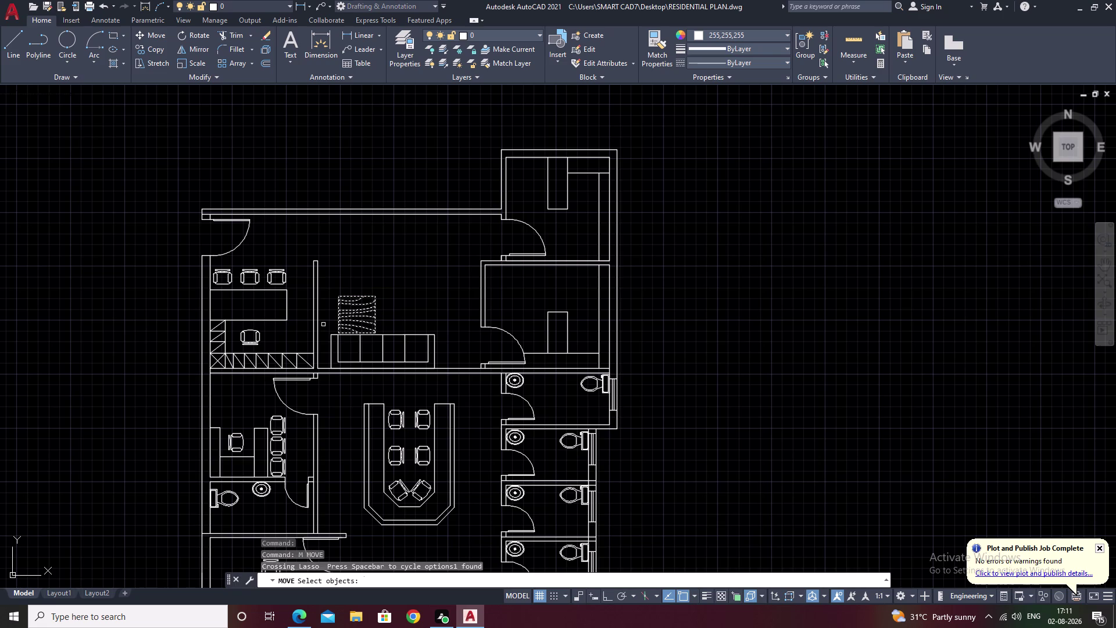
key(space)
key(Escape)
Centre the wood-grain table above the sofa.
drag(395, 292, 335, 324)
key(m)
key(space)
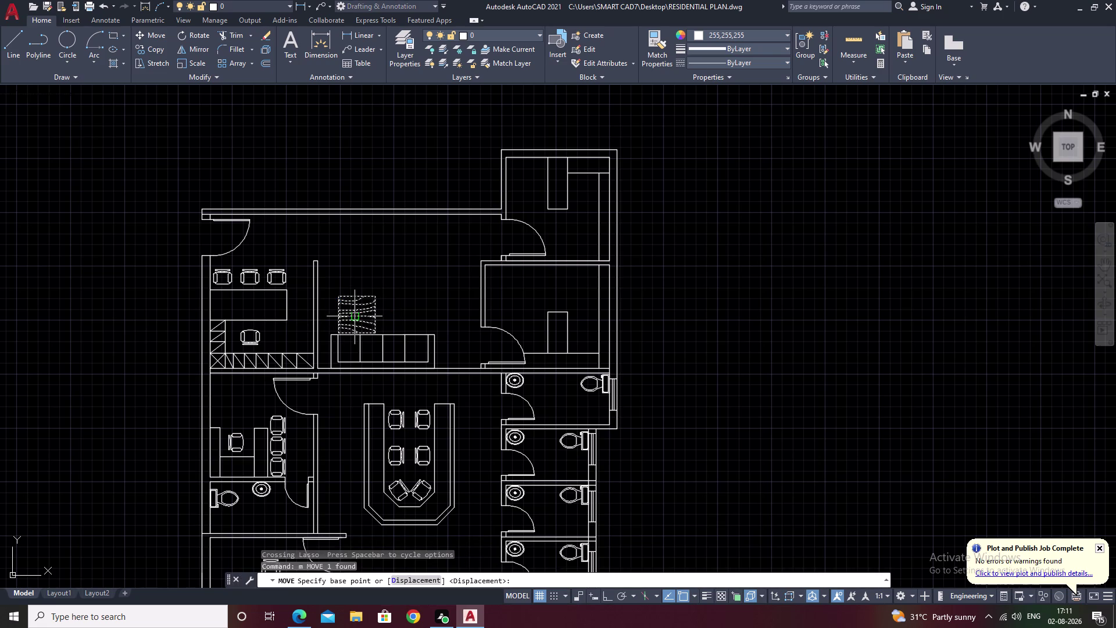
click(354, 318)
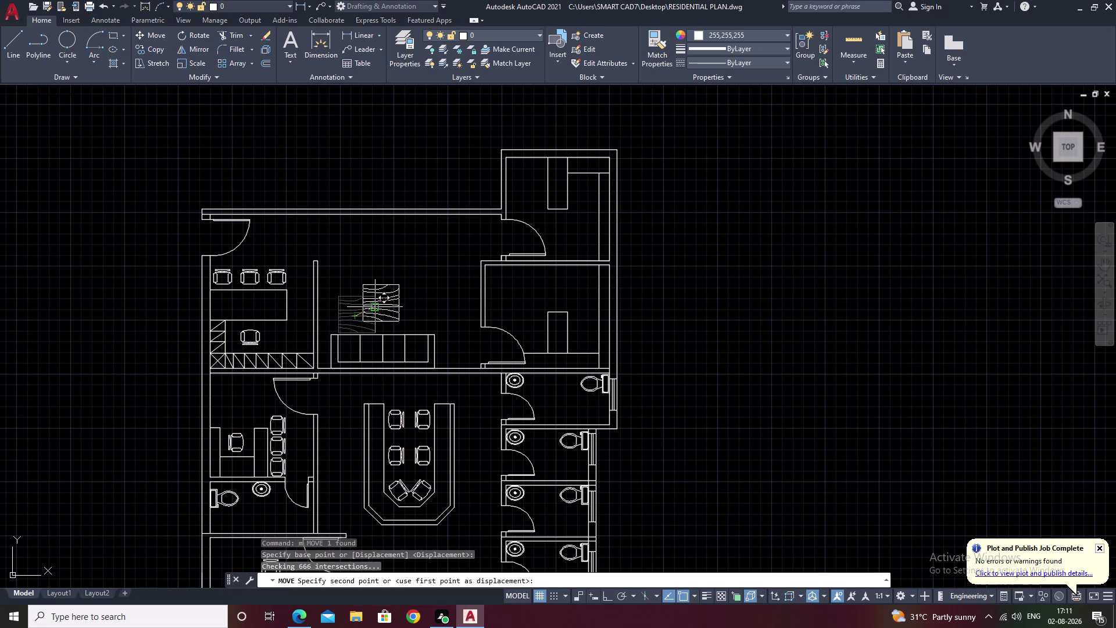
click(379, 303)
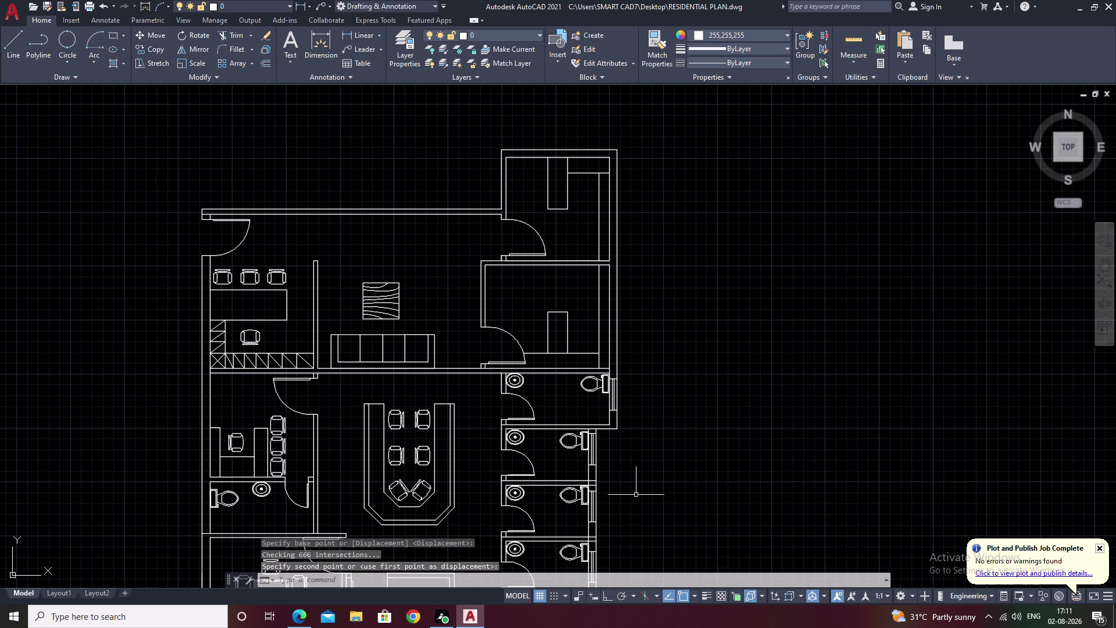
Pan and zoom to check the sofa and table placement.
scroll(up, 3)
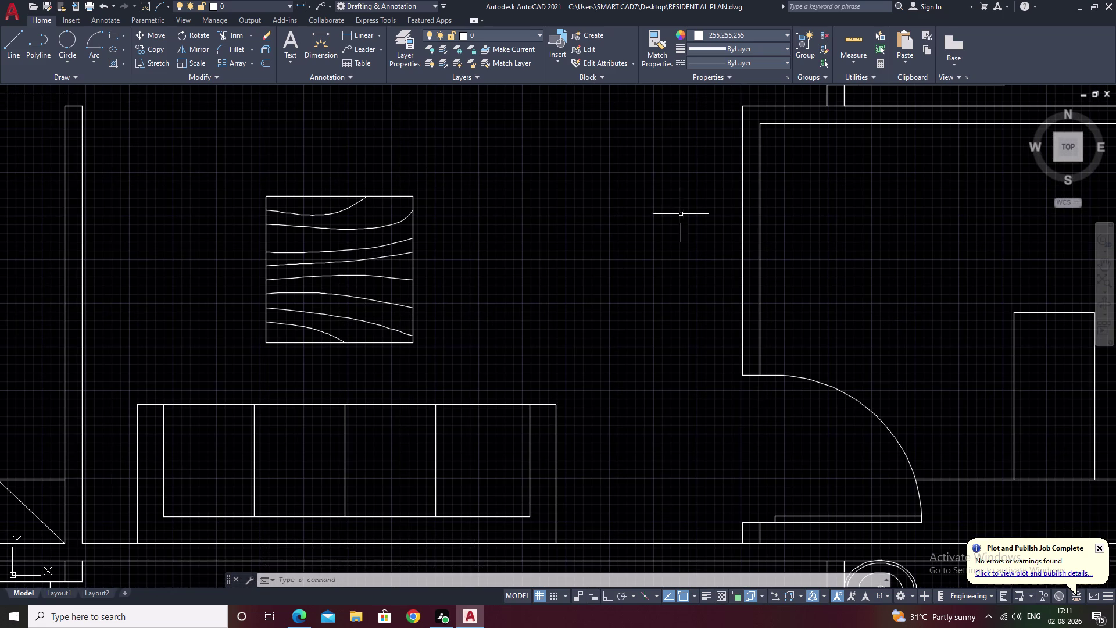
middle_drag(343, 247, 703, 271)
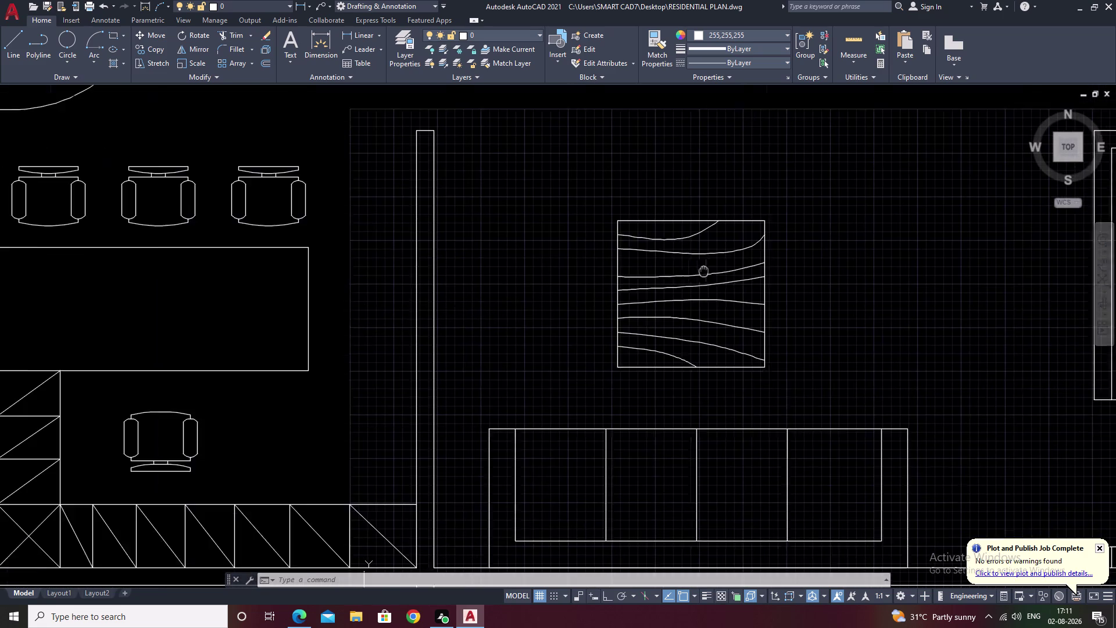
scroll(down, 3)
scroll(down, 3)
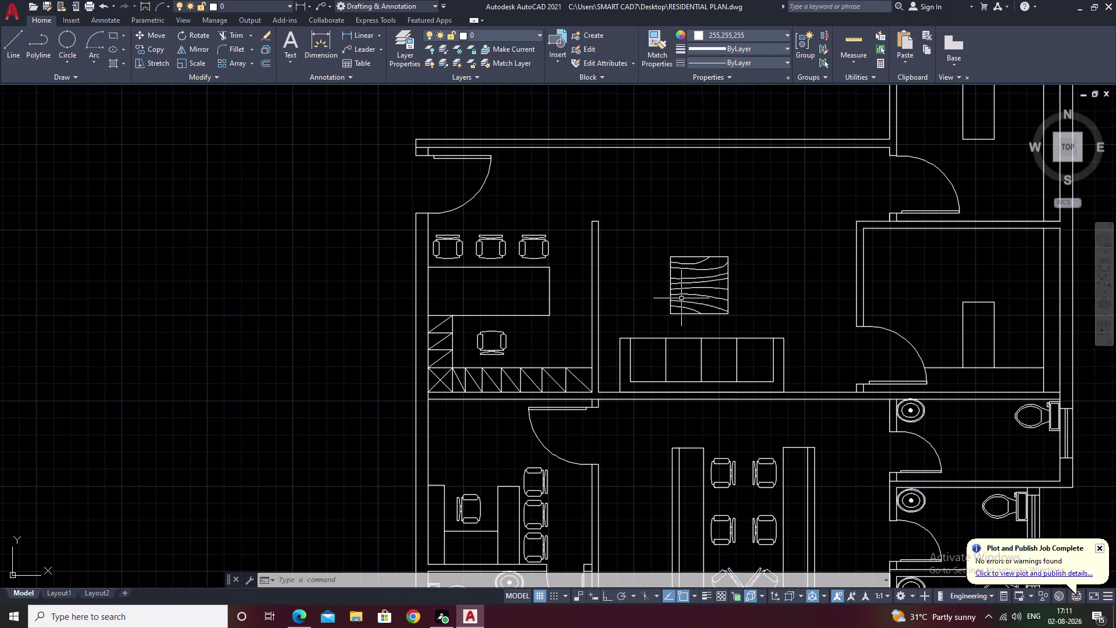
middle_click(681, 299)
scroll(up, 3)
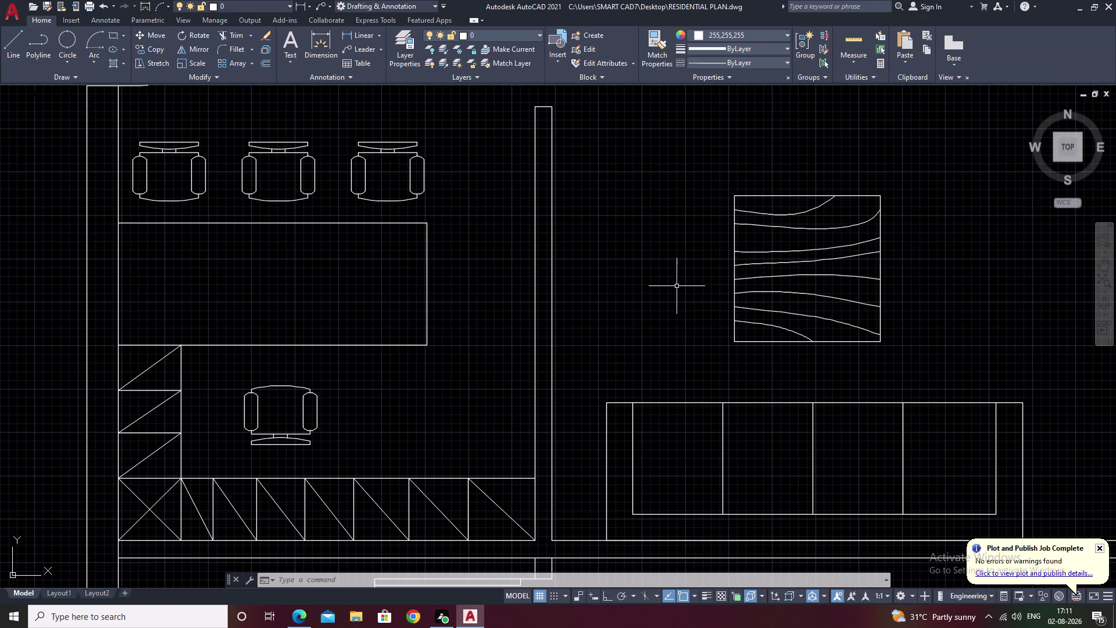
Regenerate the display with RE and clear the stray selection.
text(re)
key(space)
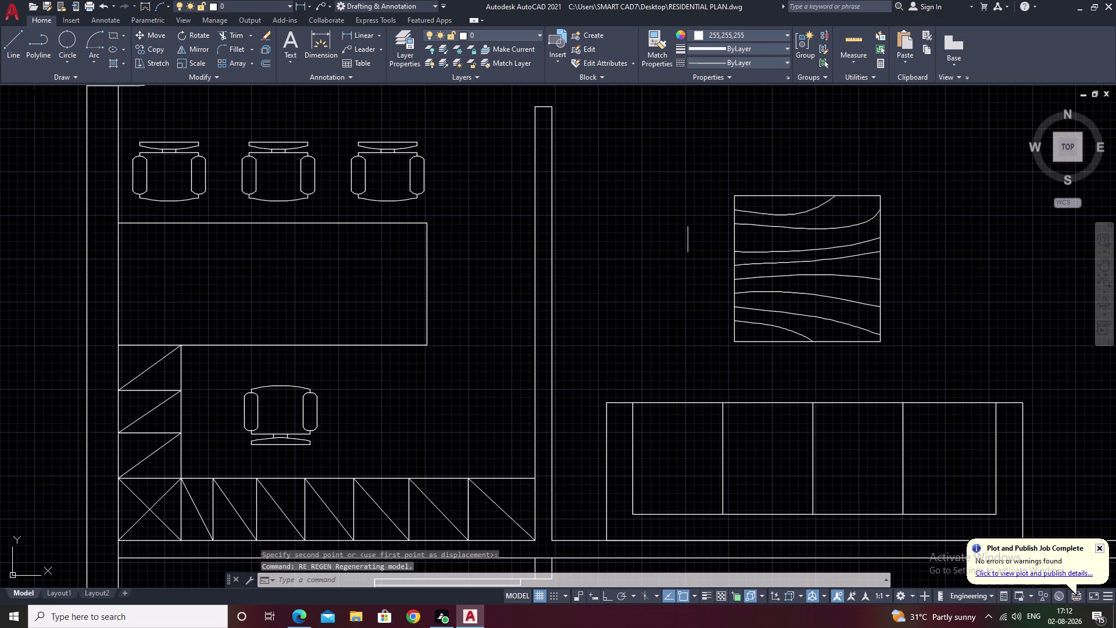
drag(679, 216, 623, 212)
key(Escape)
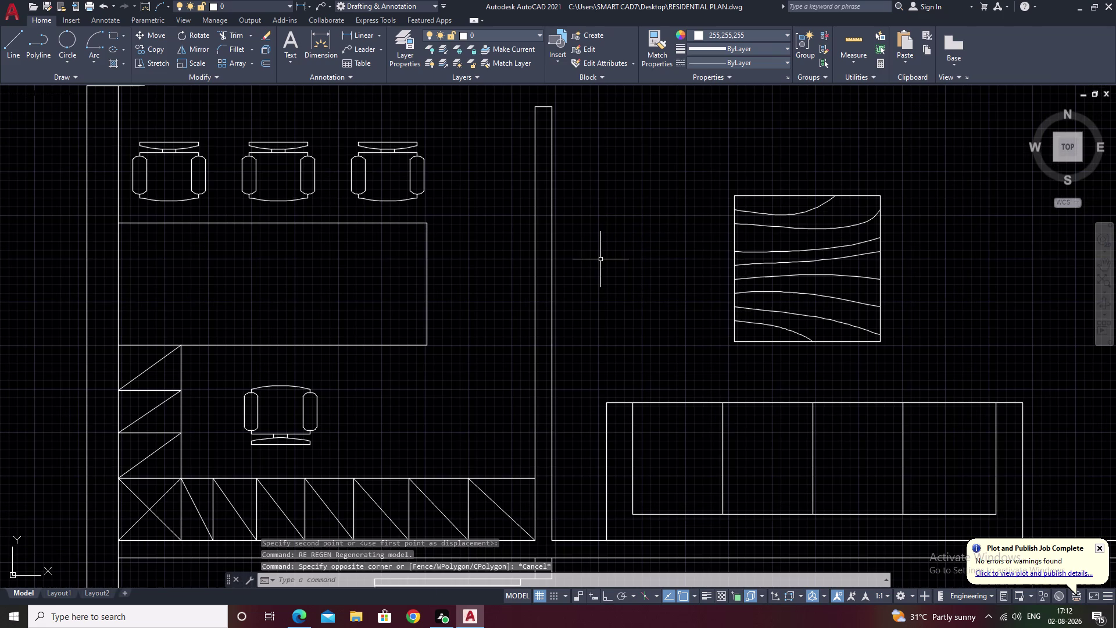
key(Escape)
Draw a rectangle left of the wood-grain table with RECTANG and grip-stretch its right edge wider.
key(r)
text(ec)
key(space)
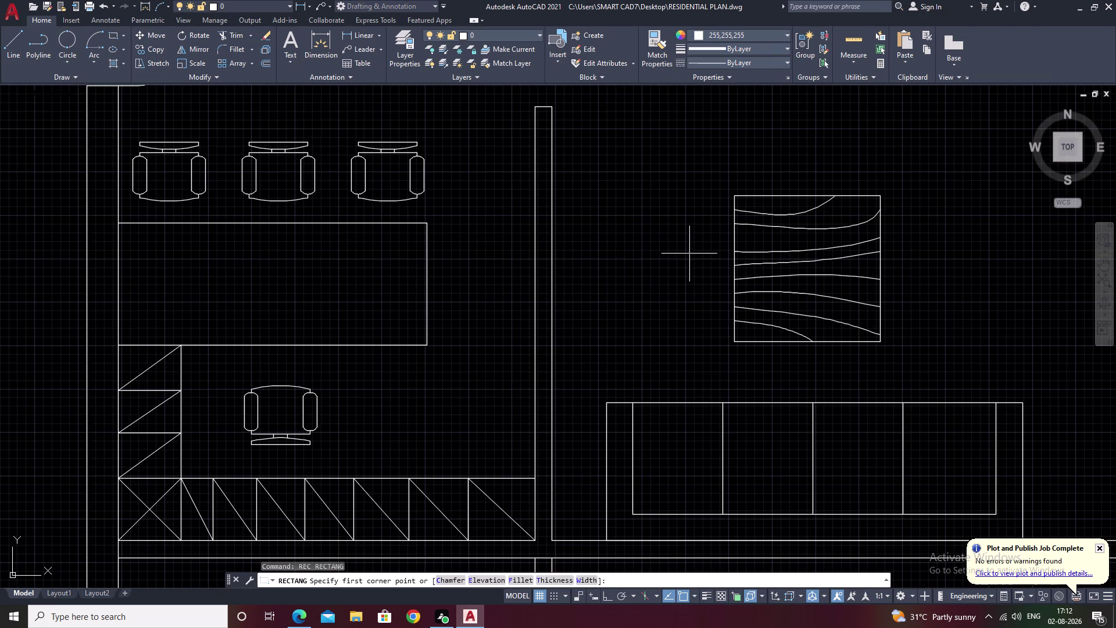
drag(689, 205, 663, 209)
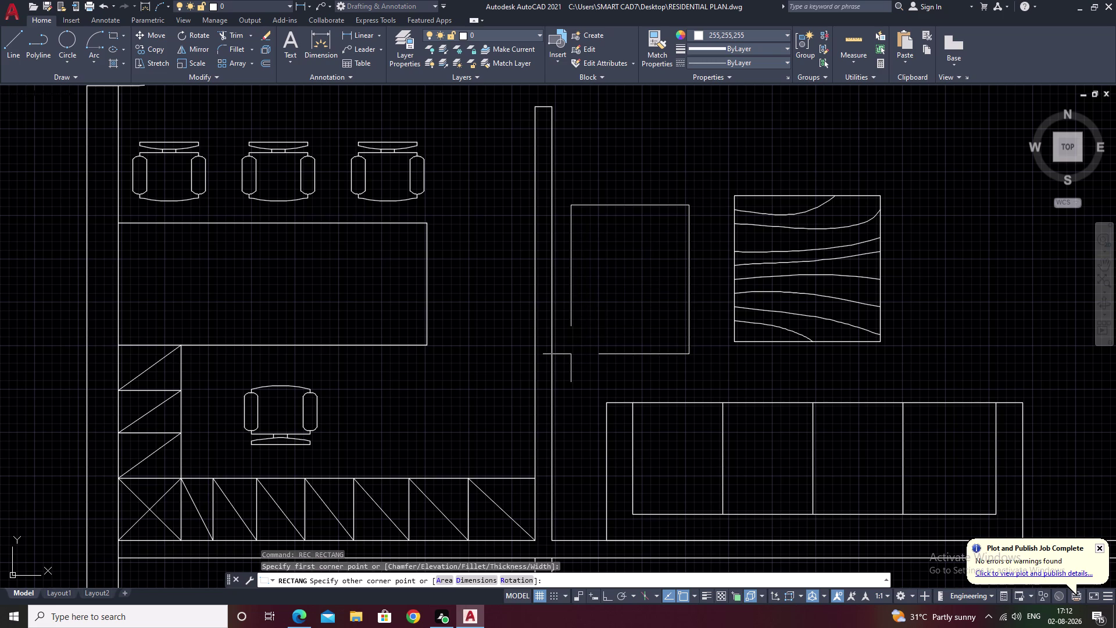
click(573, 355)
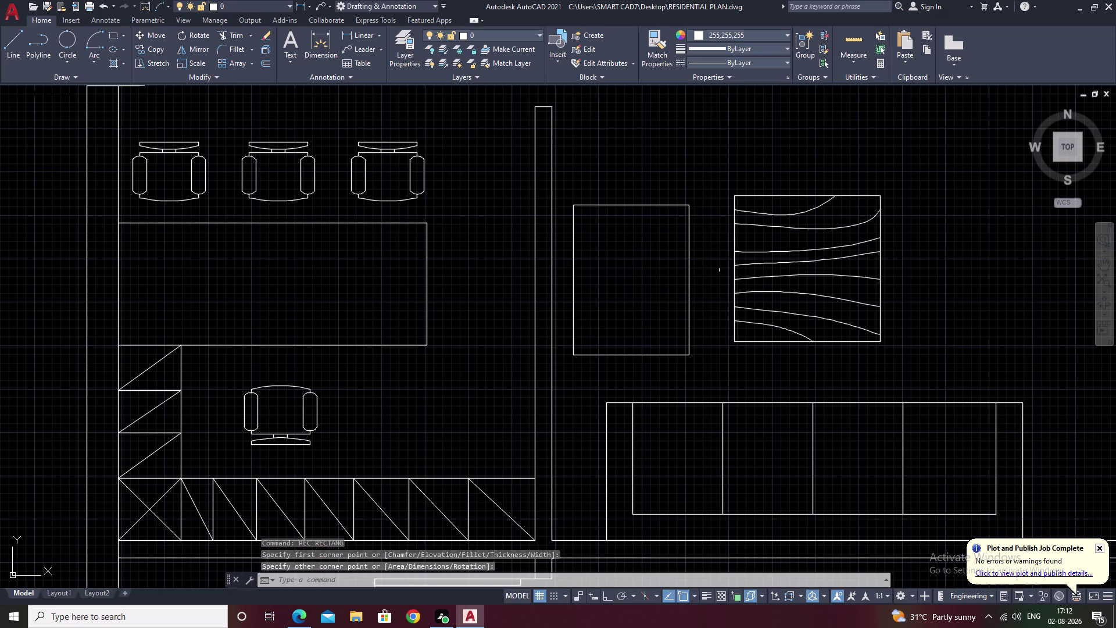
click(689, 273)
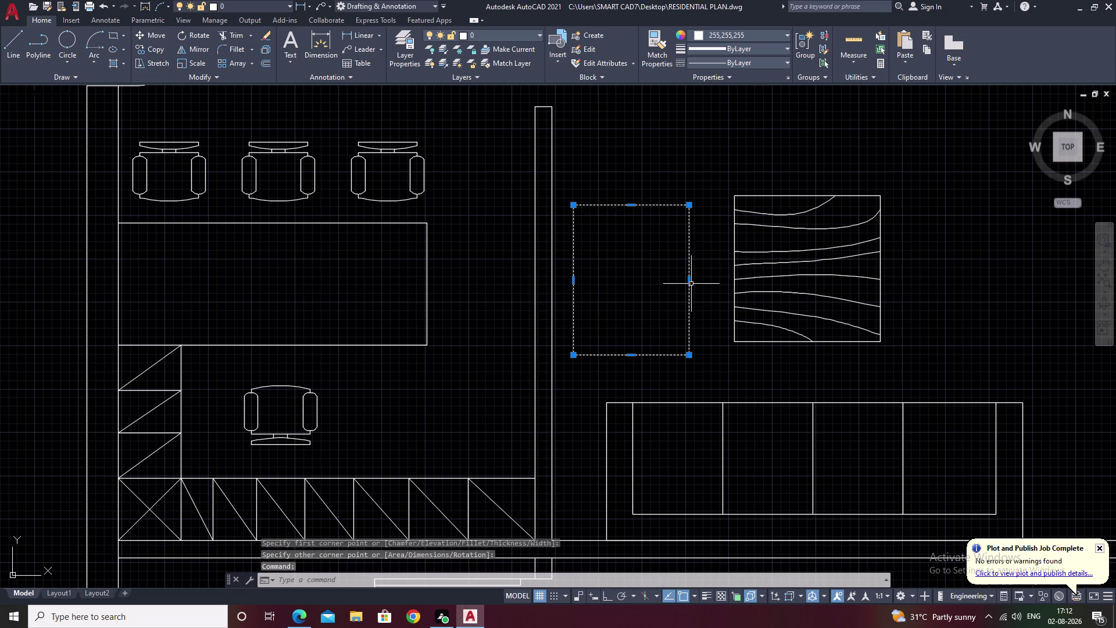
click(690, 281)
click(704, 280)
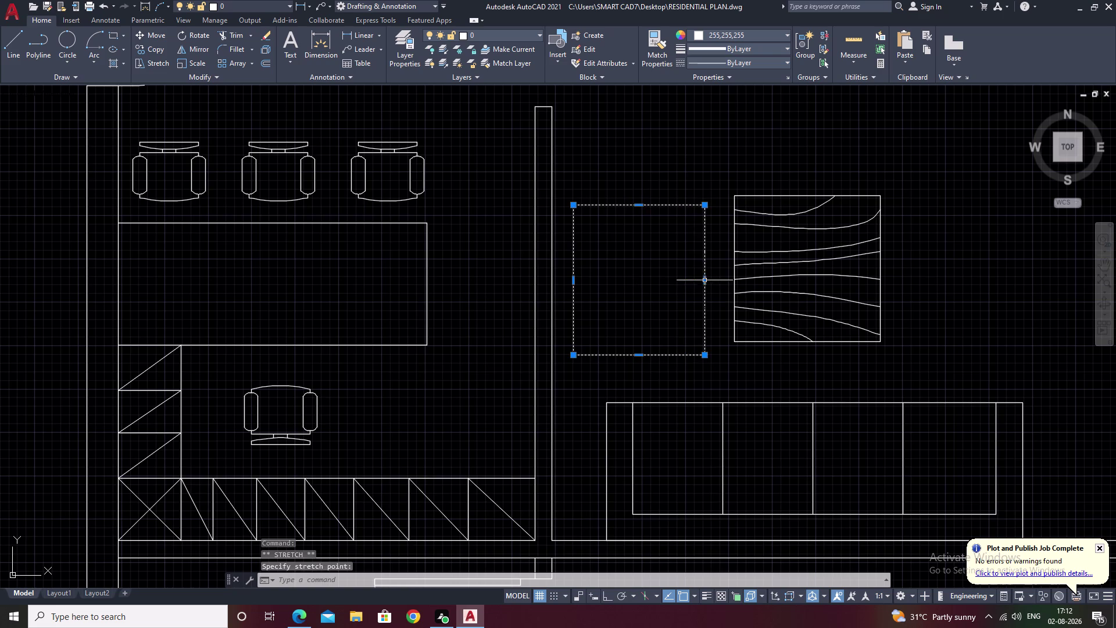
Move the wood-grain table and the rectangle slightly to the right together.
scroll(down, 3)
middle_drag(943, 296, 922, 298)
drag(885, 191, 814, 328)
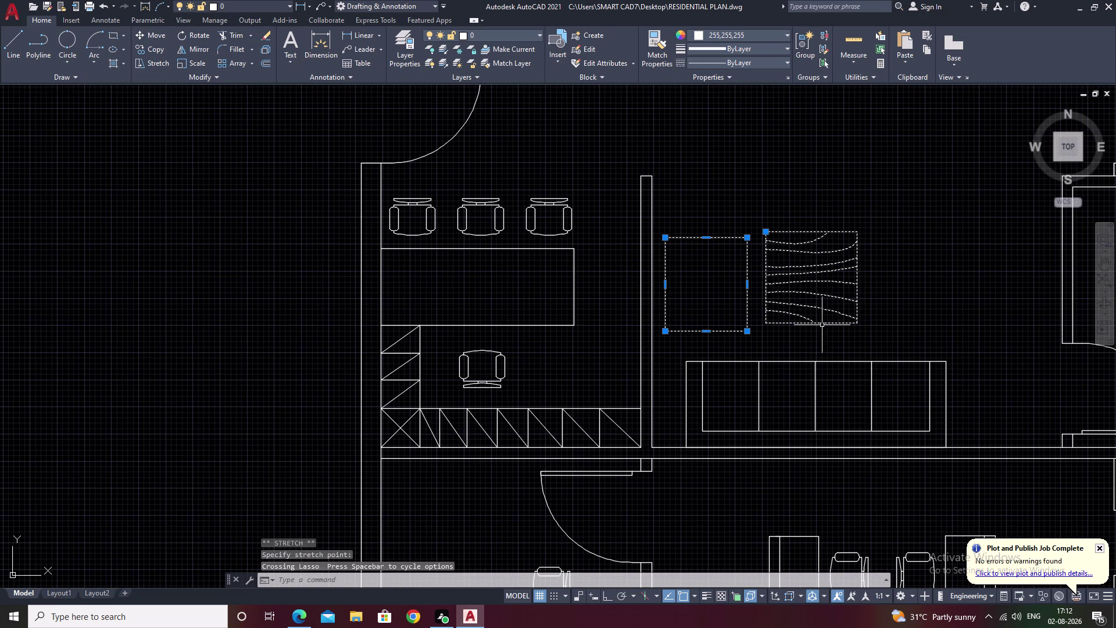
text(m)
key(space)
click(790, 269)
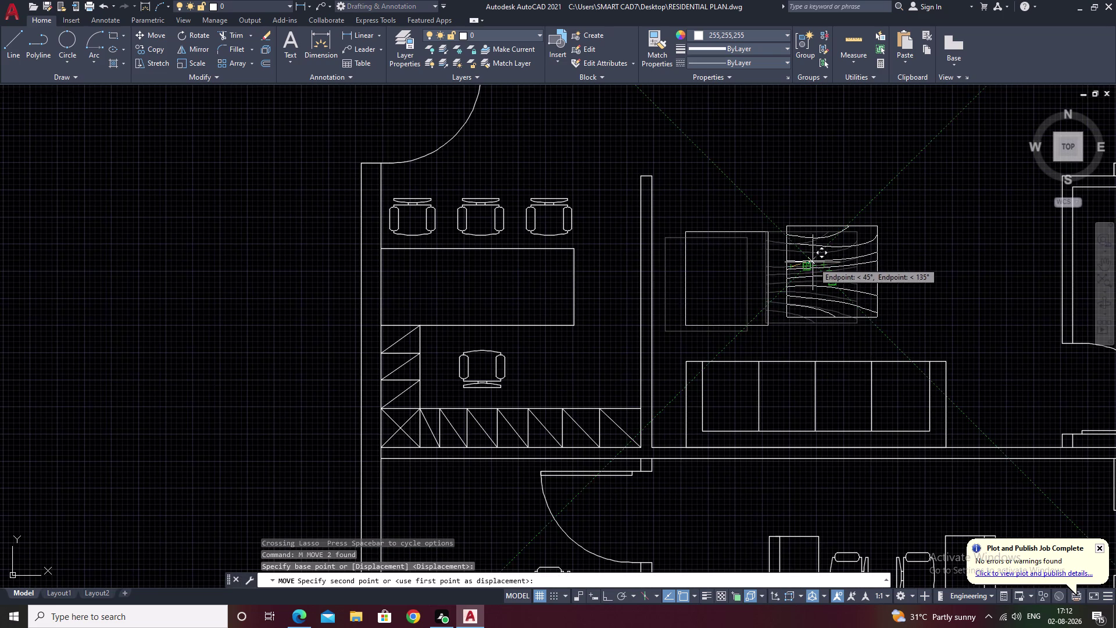
click(800, 263)
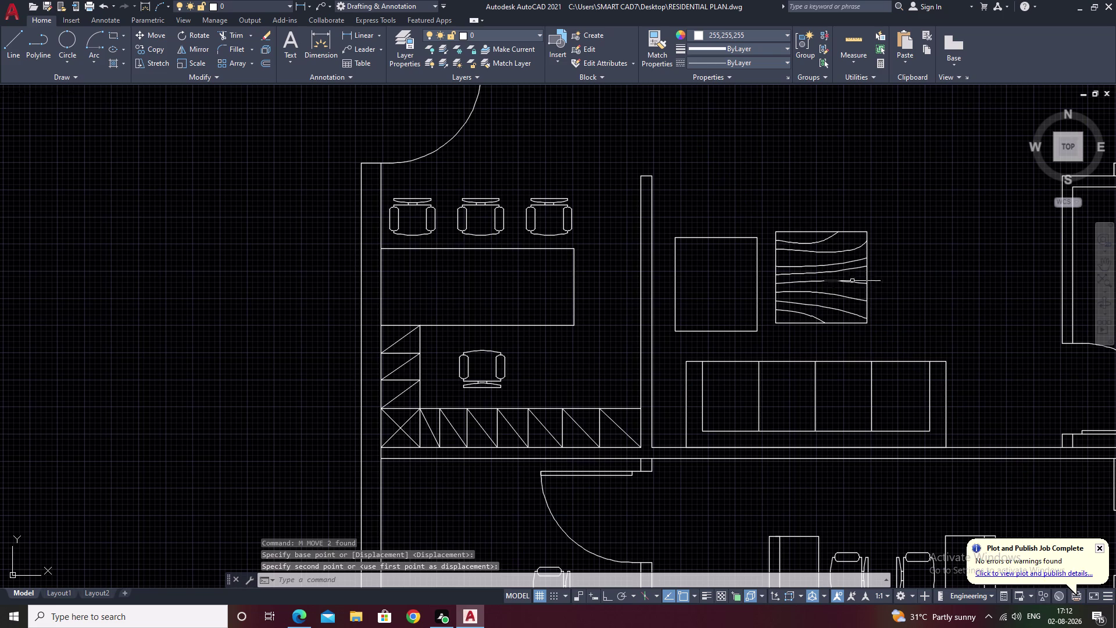
key(Escape)
Move the rectangle alone so it sits right against the table.
drag(734, 199, 694, 284)
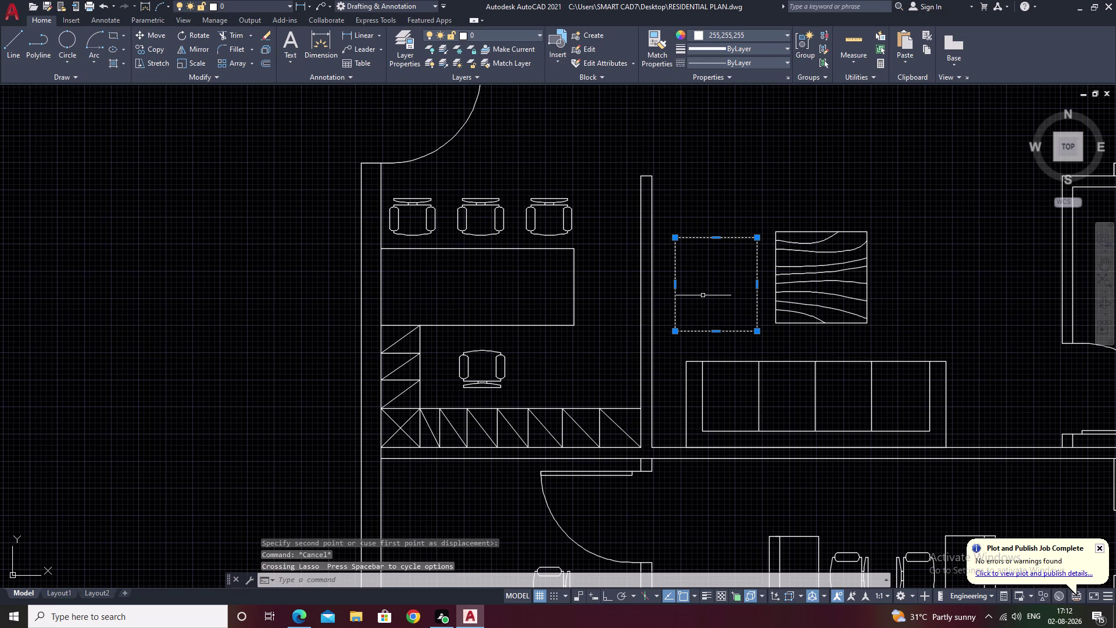
text(m)
key(space)
click(715, 275)
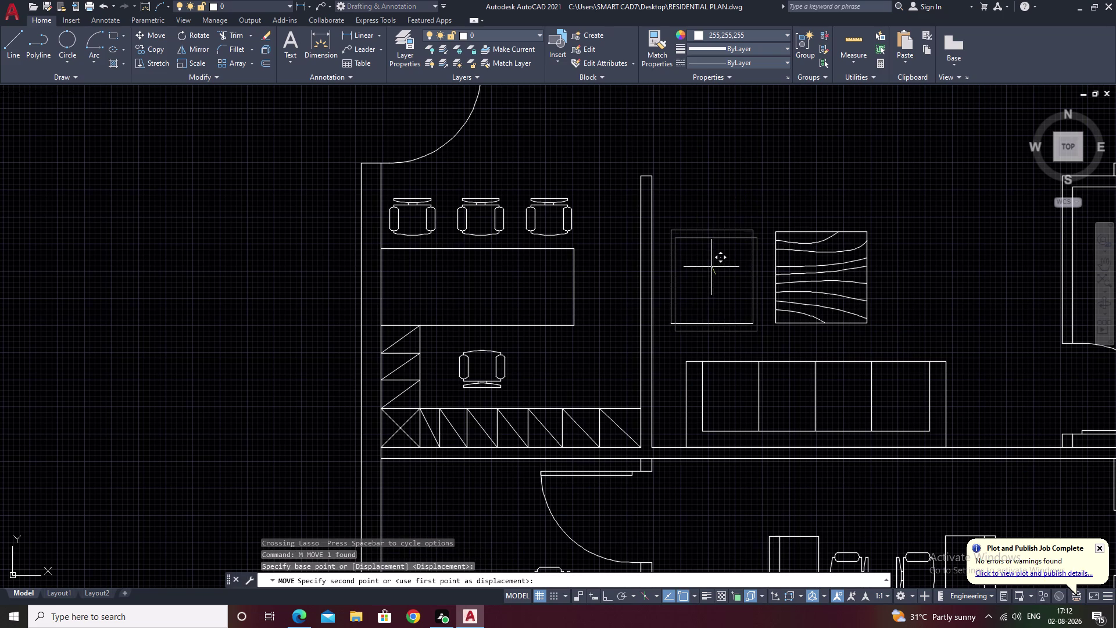
click(708, 268)
scroll(down, 3)
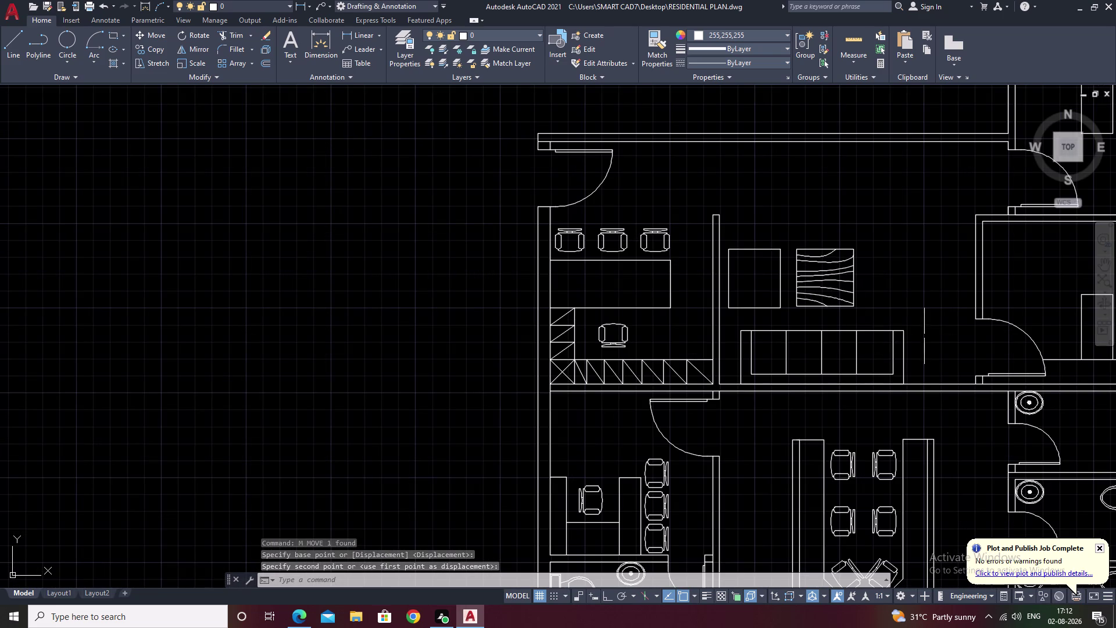
key(Escape)
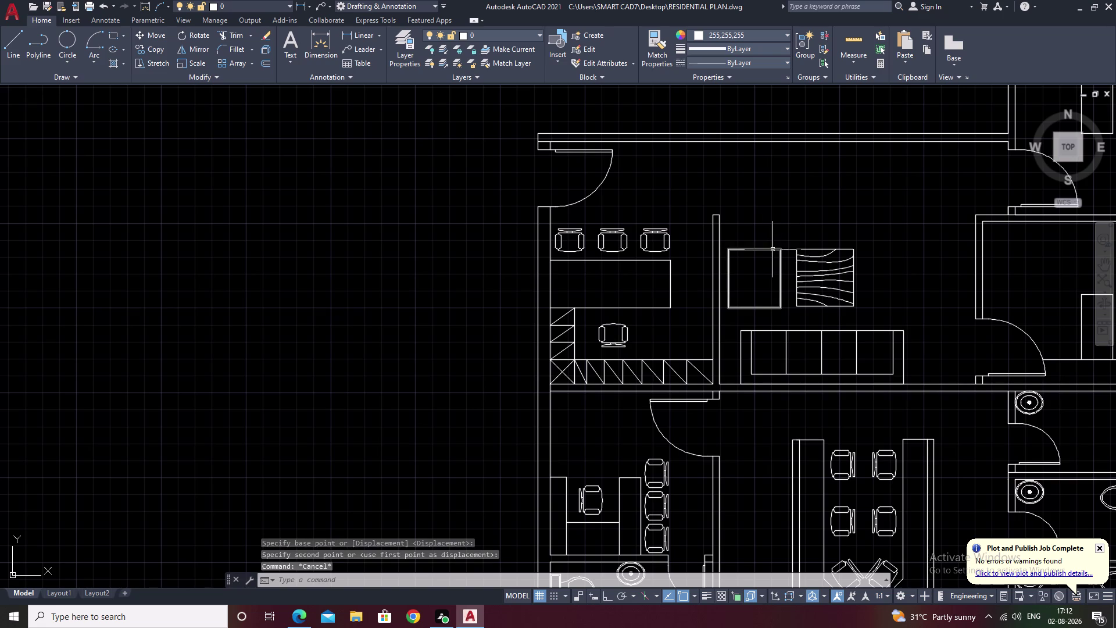
click(773, 249)
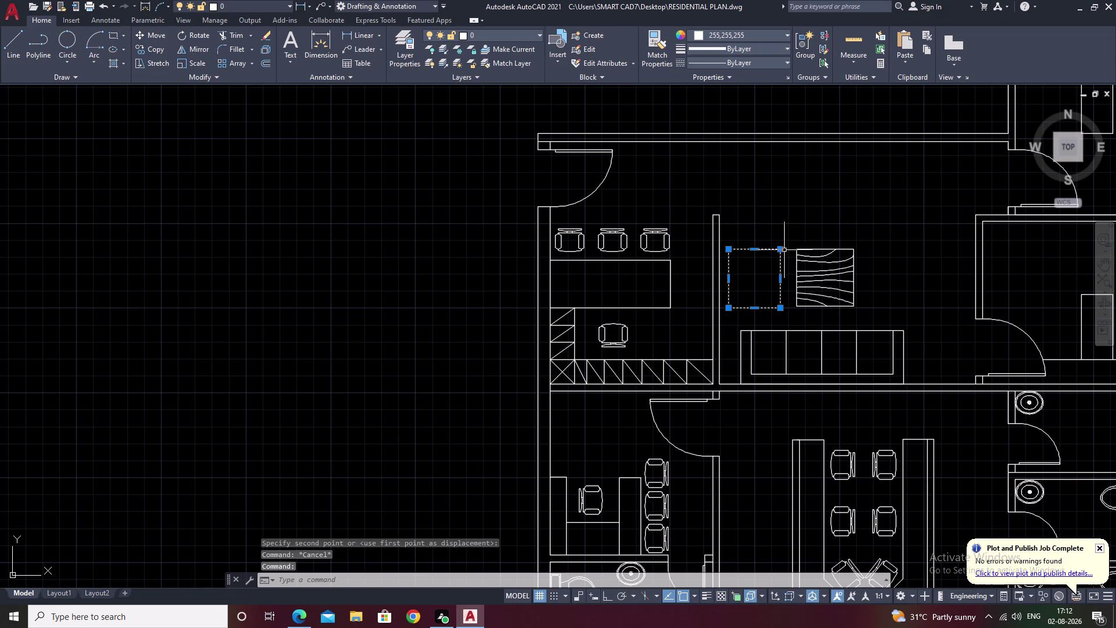
Copy the armchair rectangle to the right side of the wood-grain table.
text(co)
key(space)
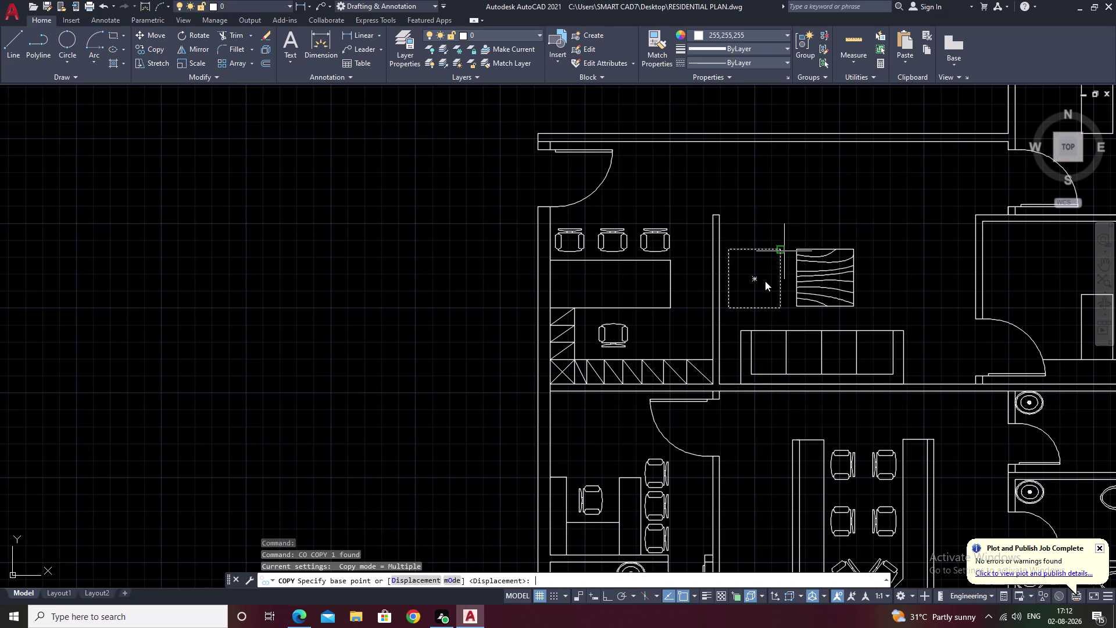
click(755, 277)
click(897, 277)
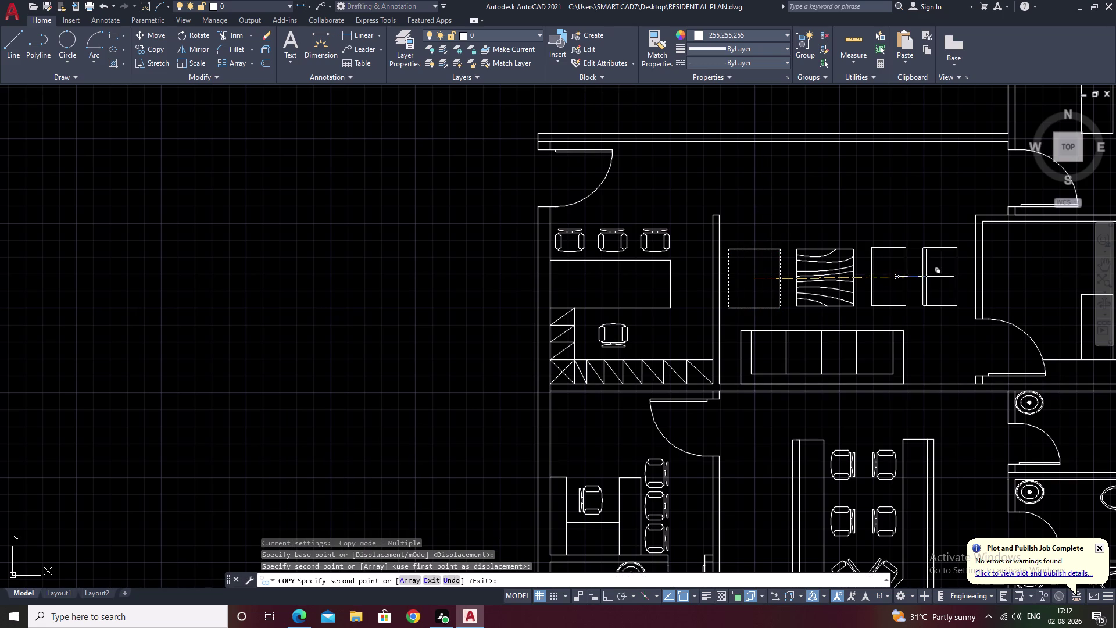
key(Escape)
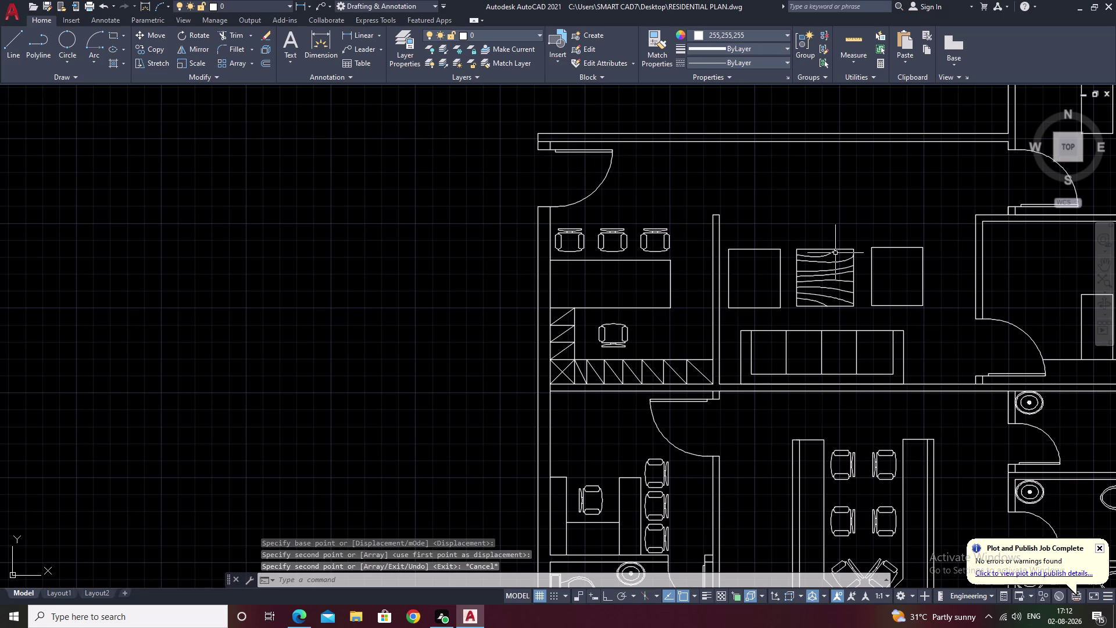
Explode both armchair rectangles into separate lines.
click(780, 268)
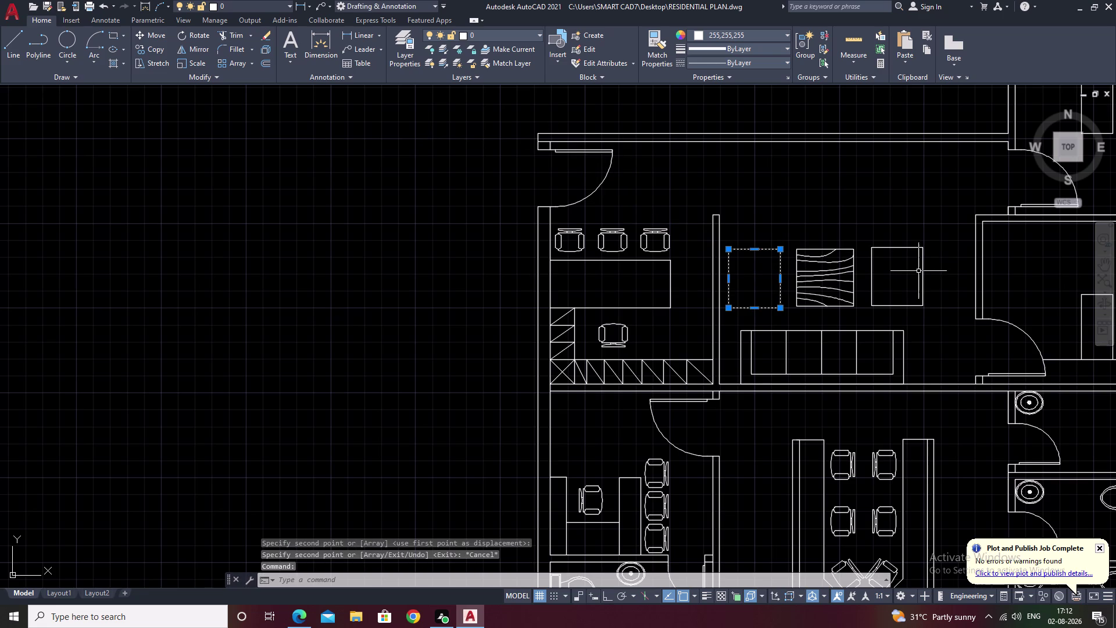
click(921, 273)
click(928, 274)
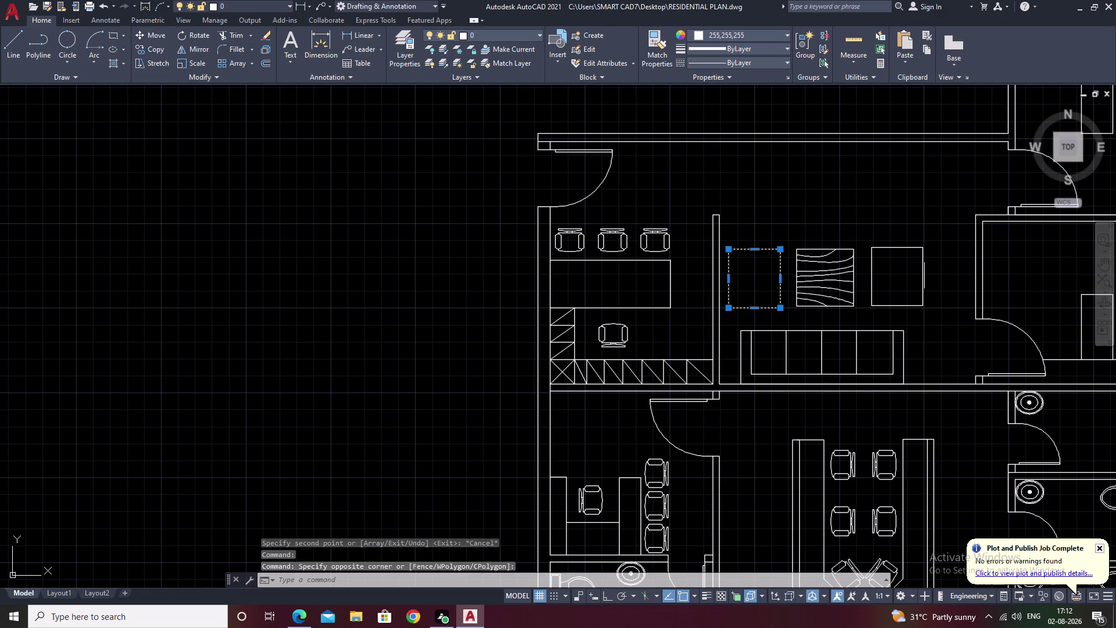
drag(931, 236, 901, 289)
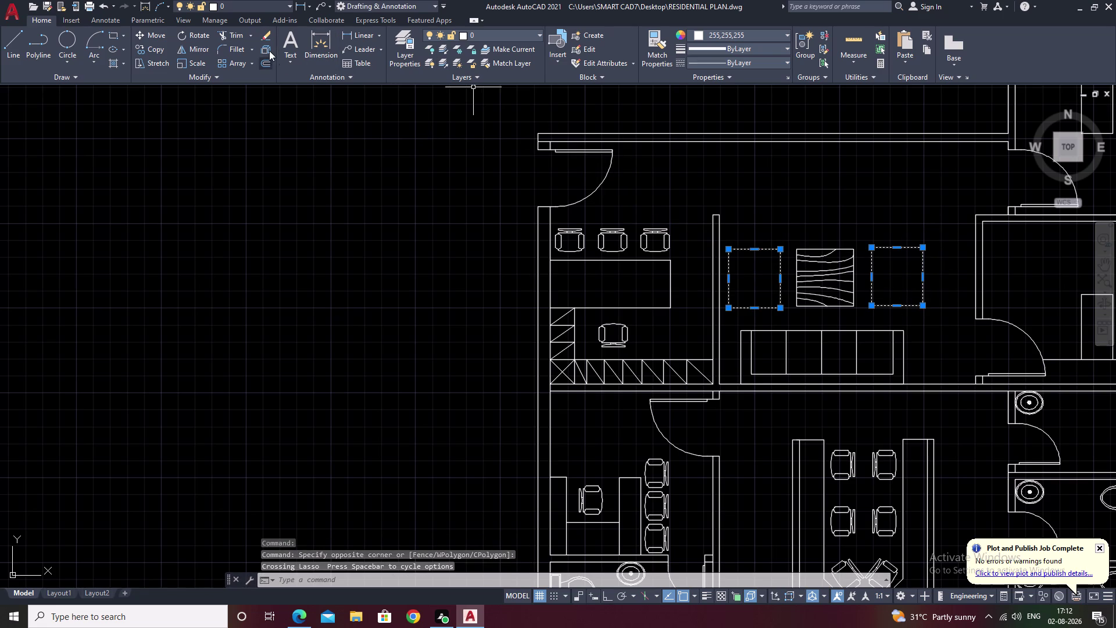
click(268, 50)
key(Escape)
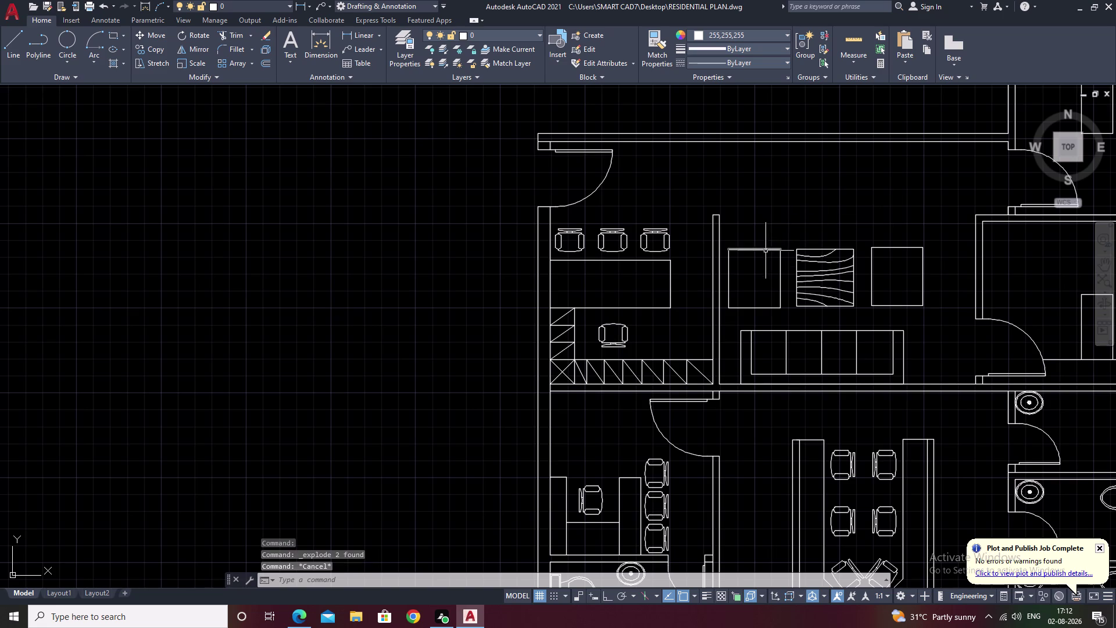
Offset the left rectangle's top edge 1' inward to form the armchair backrest.
text(o)
key(space)
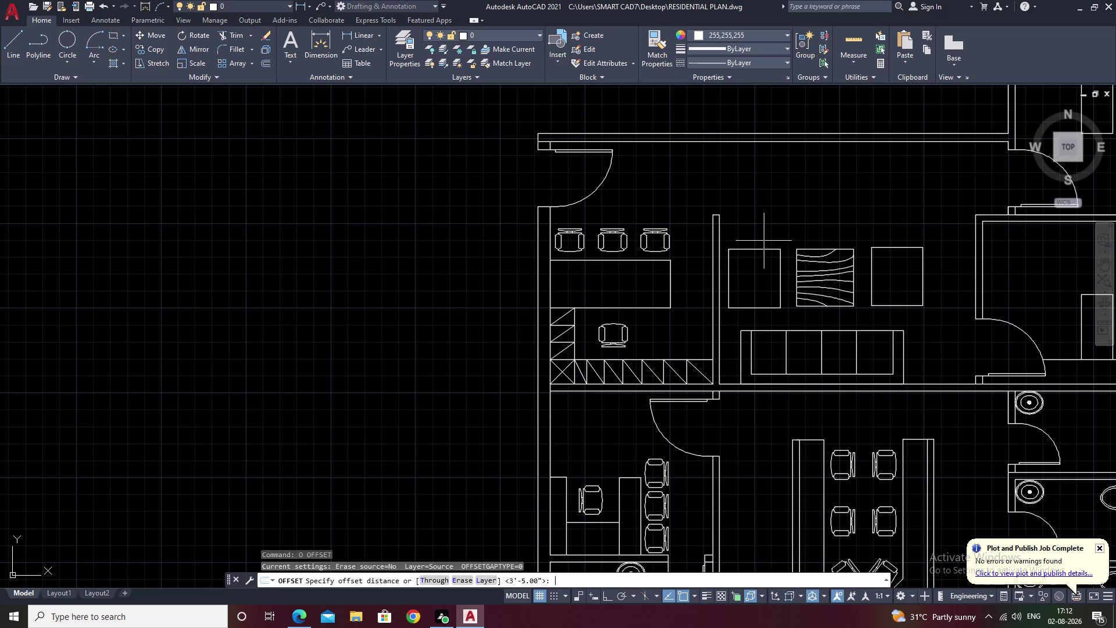
text(1)
key(space)
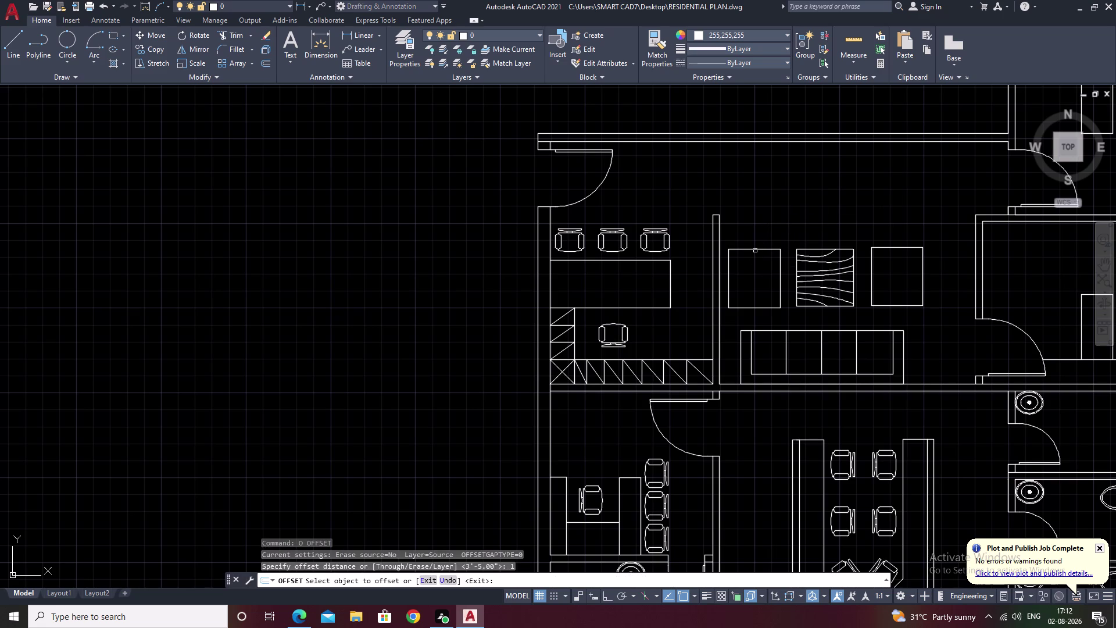
key(Escape)
text(o)
key(space)
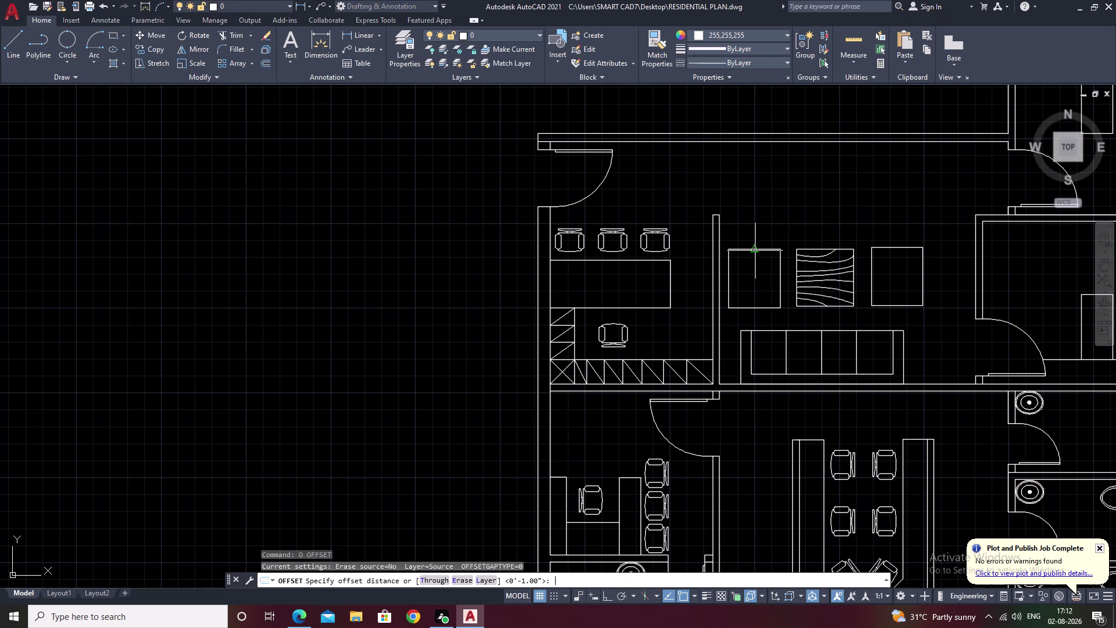
text(1')
key(space)
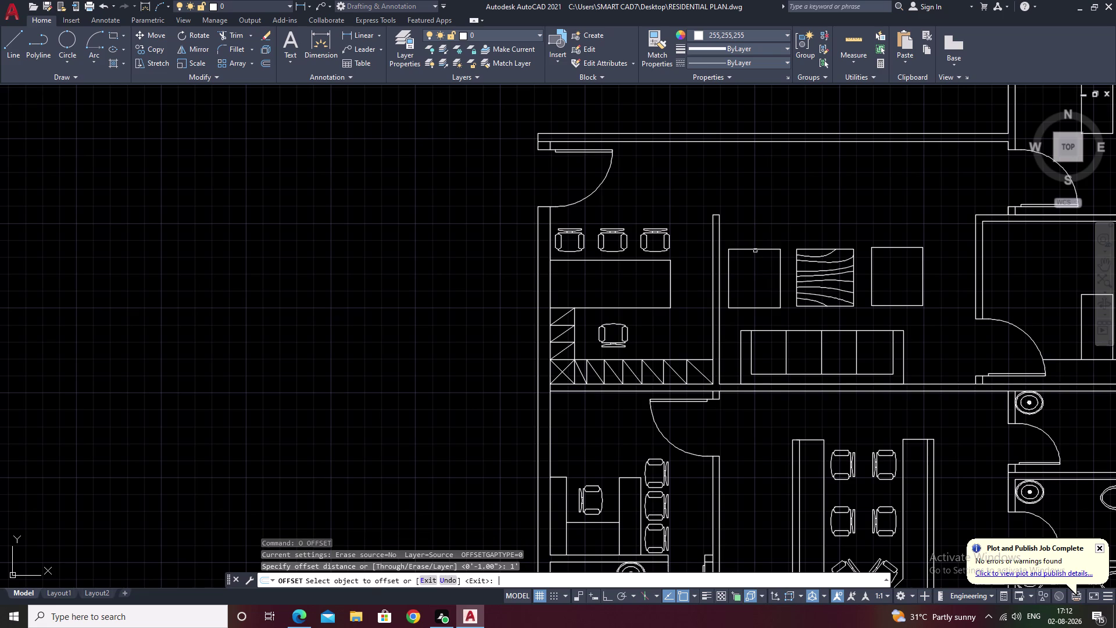
click(758, 249)
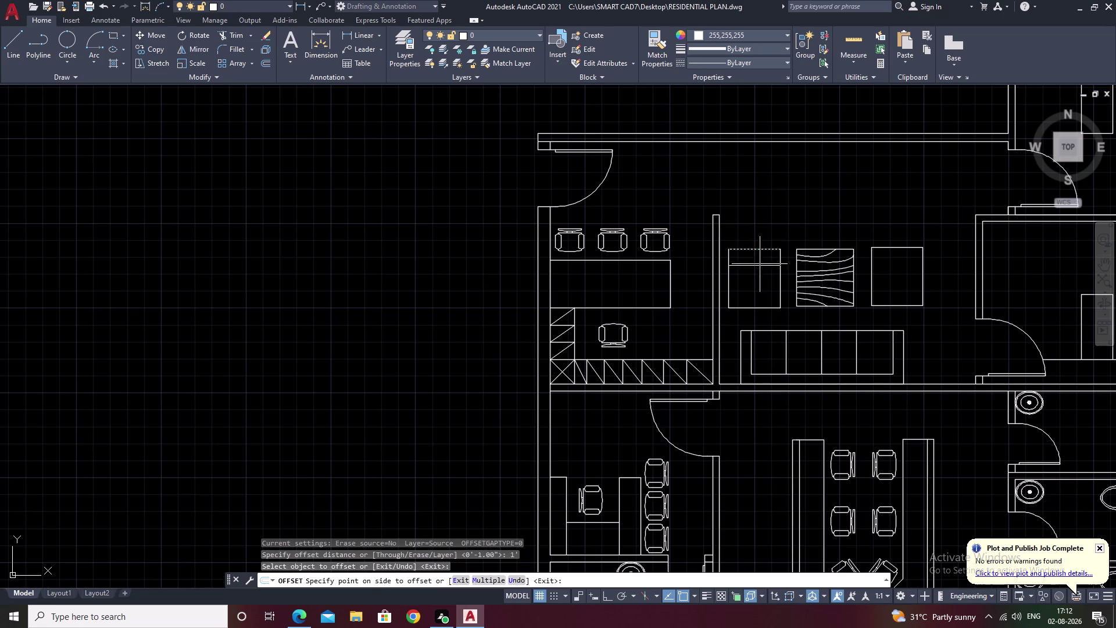
click(758, 282)
key(ctrl+z)
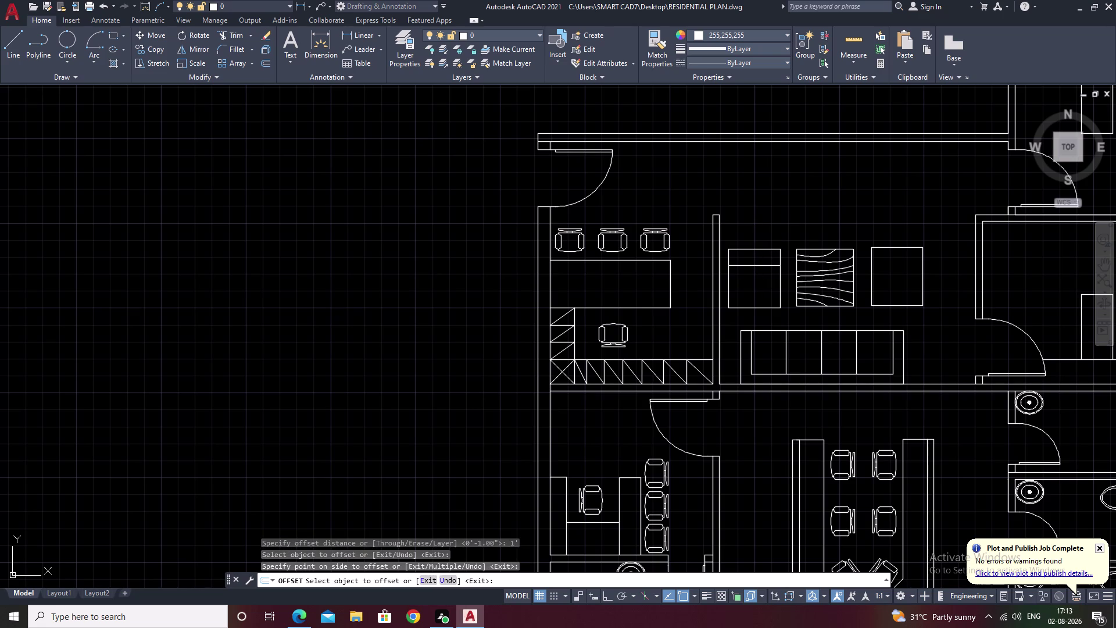